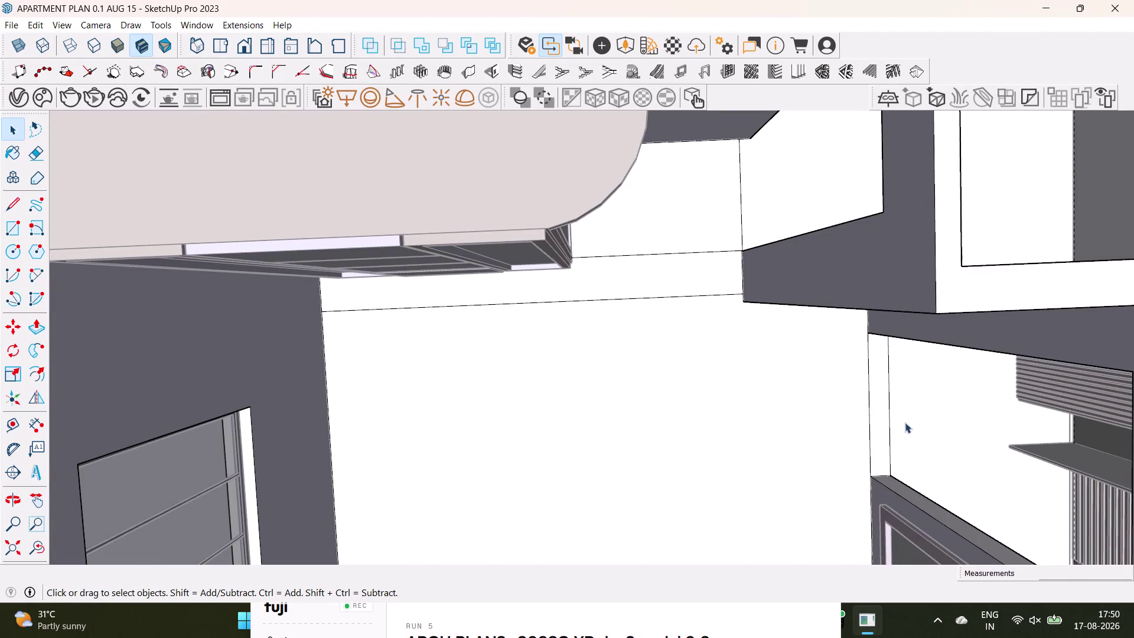
Orbit to the bedroom and select its floor face.
scroll(down, 3)
middle_drag(645, 293, 542, 367)
middle_drag(542, 369, 509, 256)
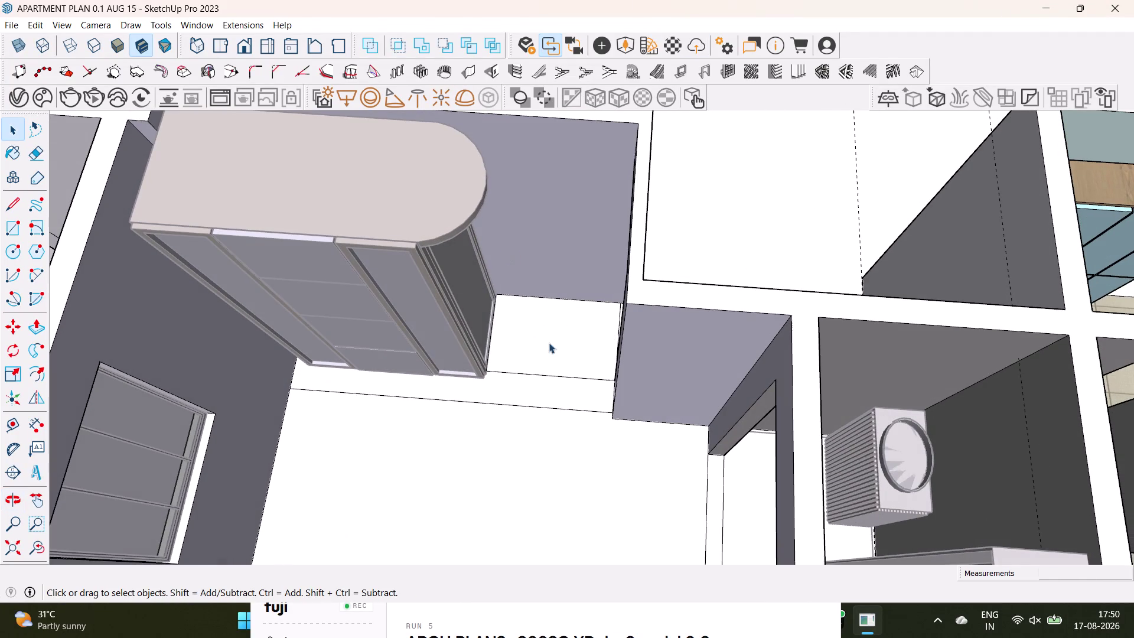
click(549, 342)
click(550, 385)
click(563, 434)
Look down on the whole bedroom floor and bring up the Paint Bucket tile materials.
middle_drag(551, 440, 555, 411)
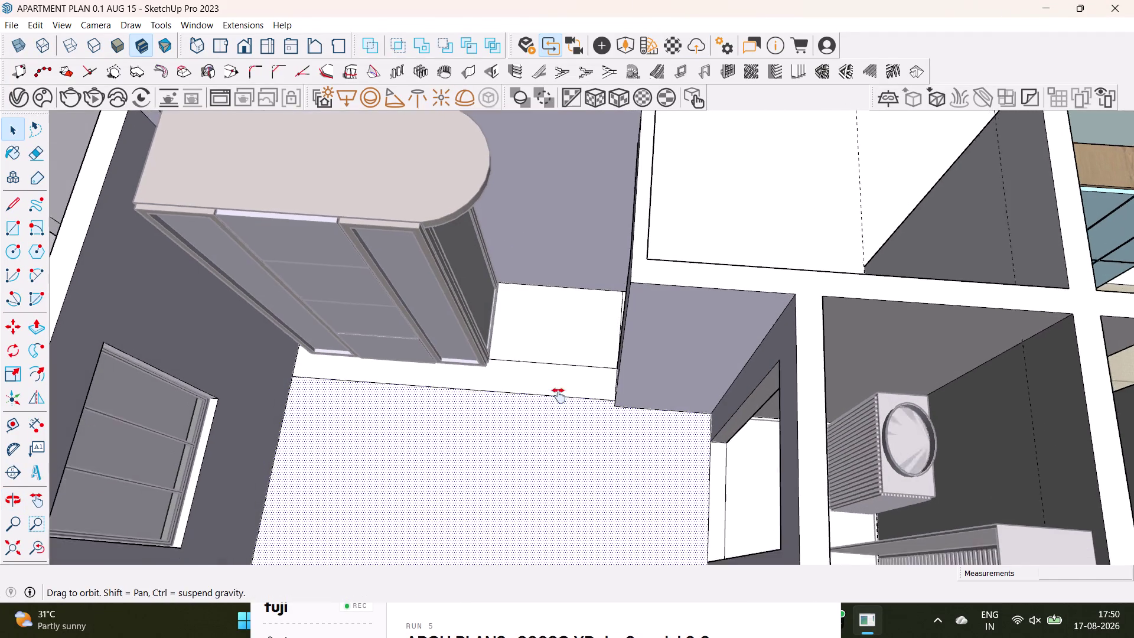
middle_drag(556, 411, 570, 306)
middle_drag(616, 343, 619, 388)
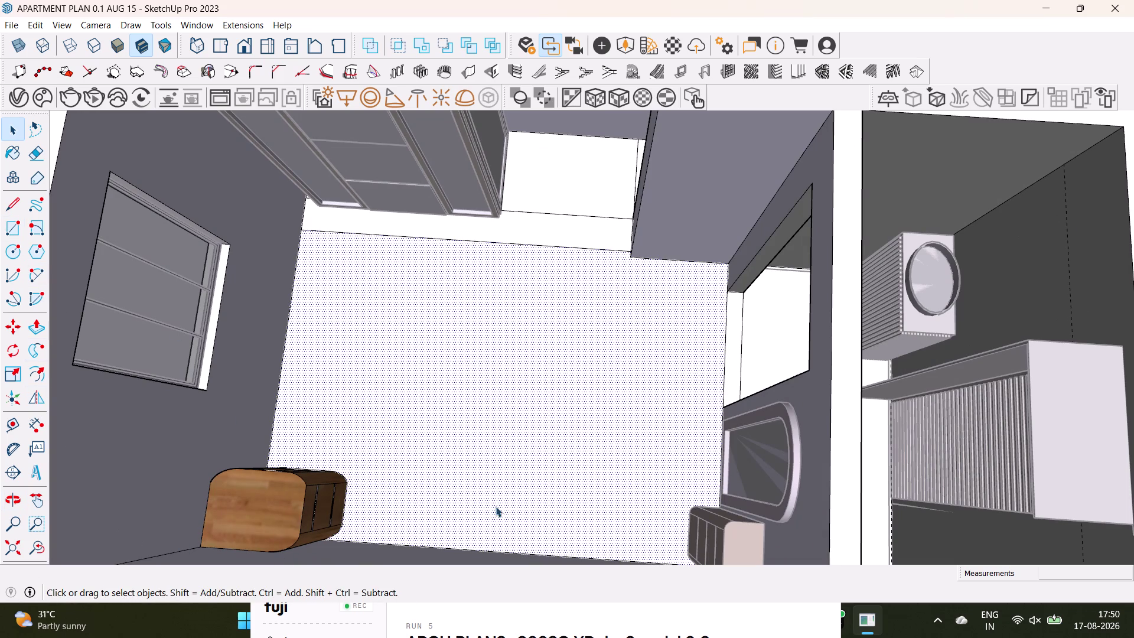
click(9, 145)
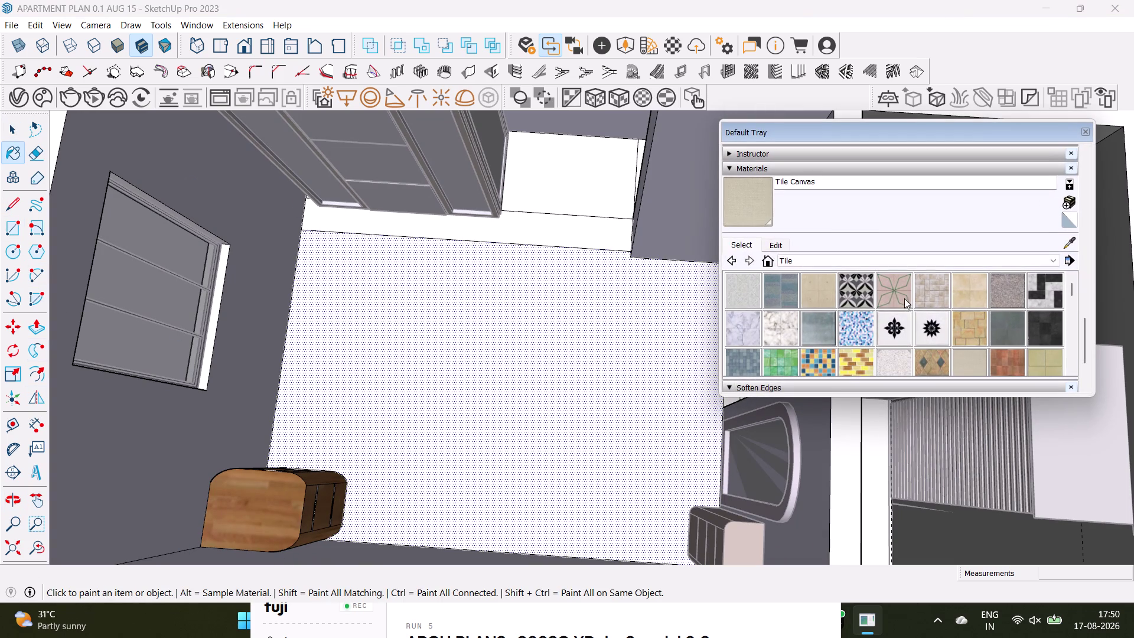
Try the Tile Canvas material on the bedroom floor.
click(747, 197)
click(665, 298)
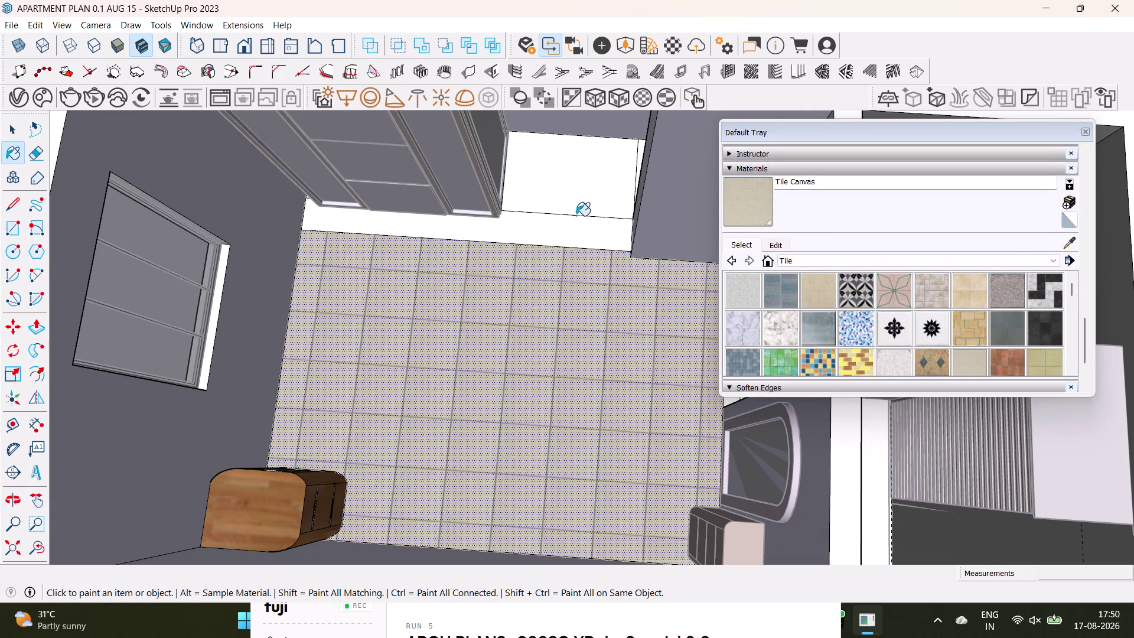
middle_drag(584, 249, 333, 236)
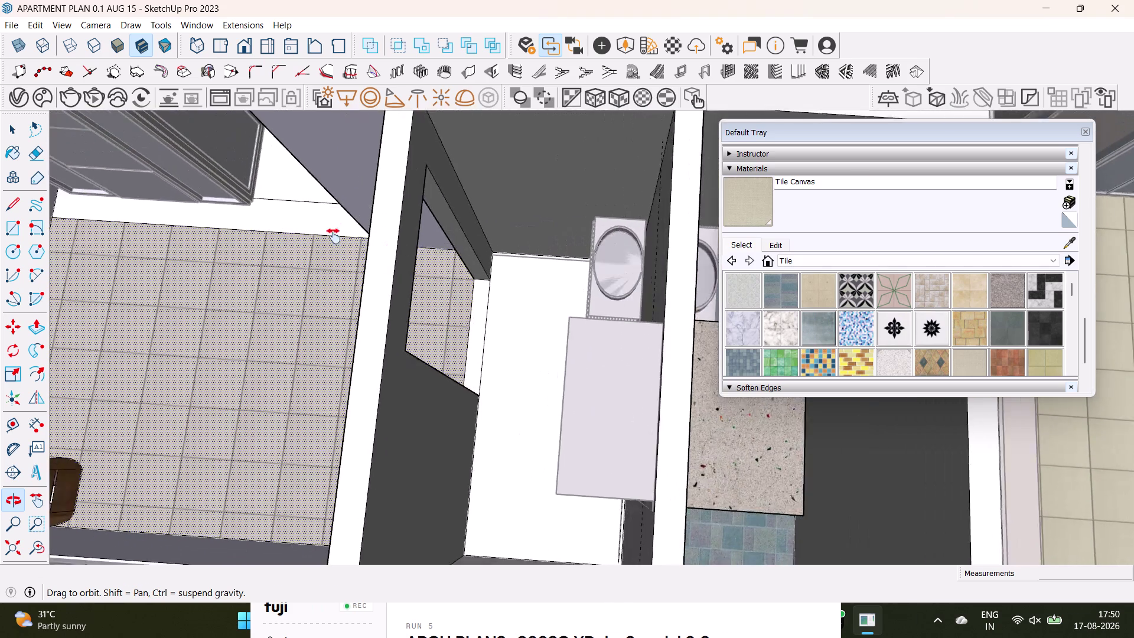
middle_drag(334, 236, 394, 306)
click(379, 293)
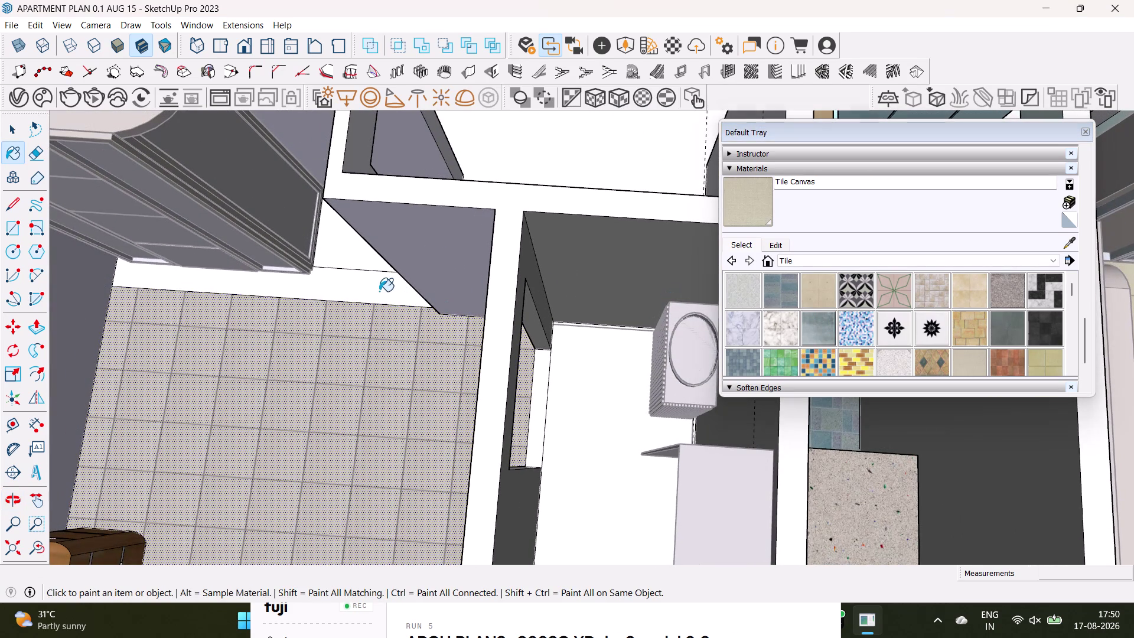
click(336, 249)
scroll(down, 3)
scroll(down, 3)
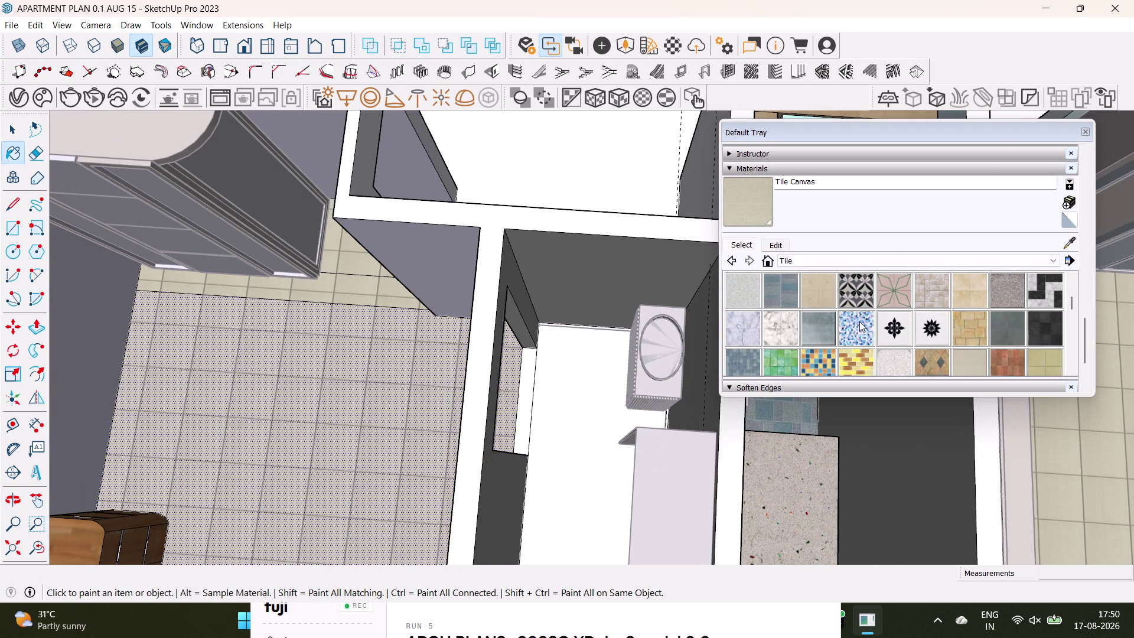
Try Marble Carrara Gold Floor Tile, then Concrete Tile, on the bedroom floor.
click(780, 325)
click(435, 365)
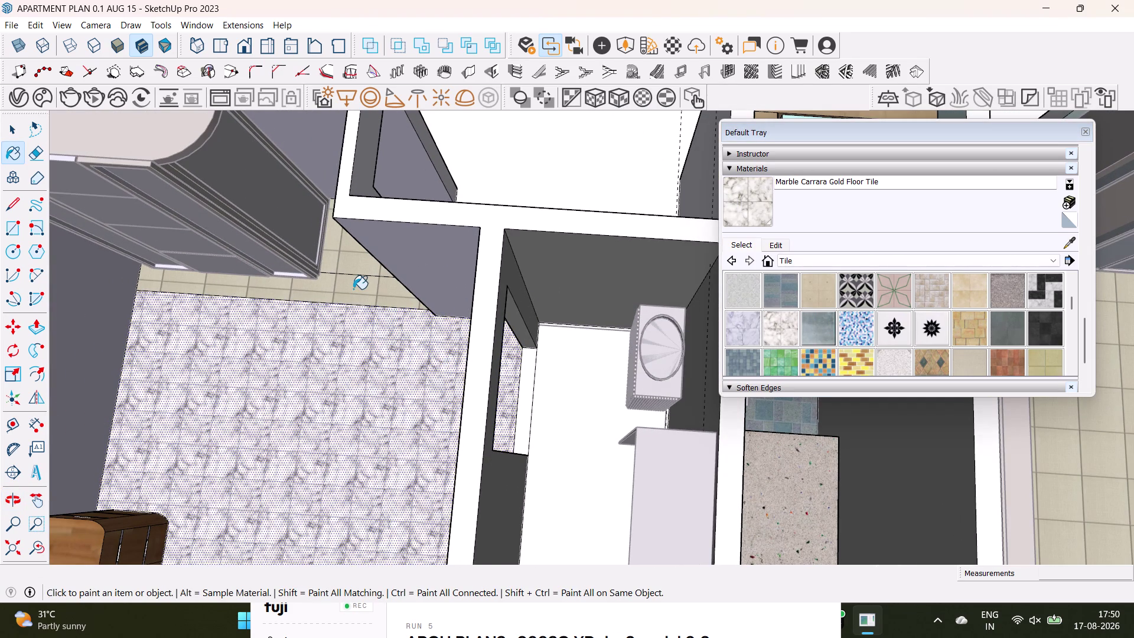
click(809, 291)
click(360, 359)
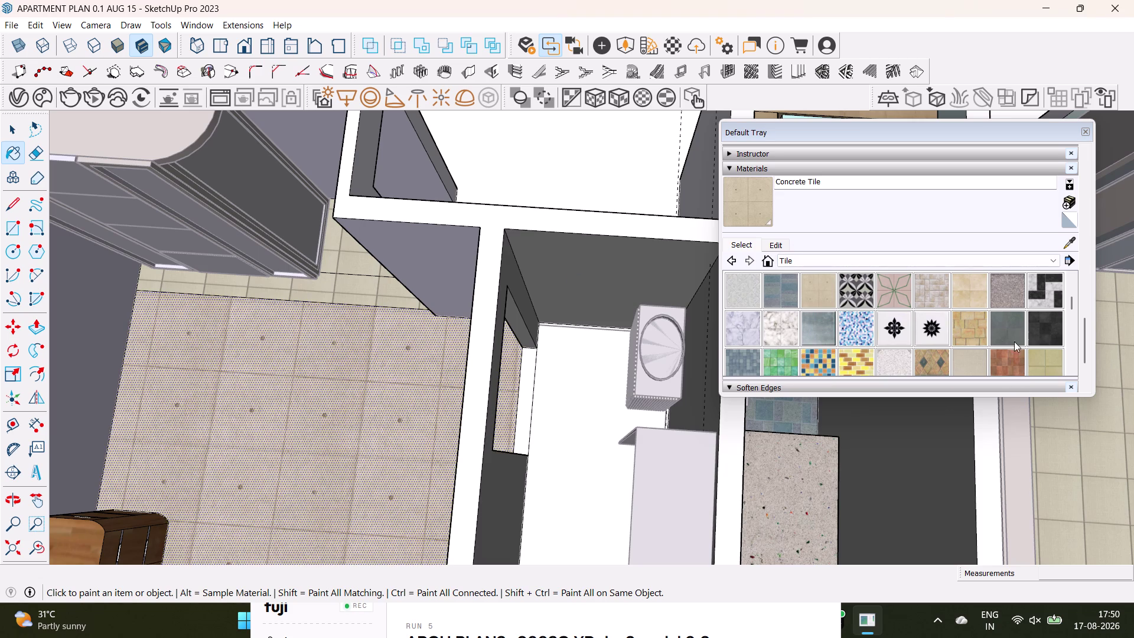
Apply Tile Ceramic Natural to the bedroom floor and the strip beside the wardrobe.
click(1030, 361)
click(416, 390)
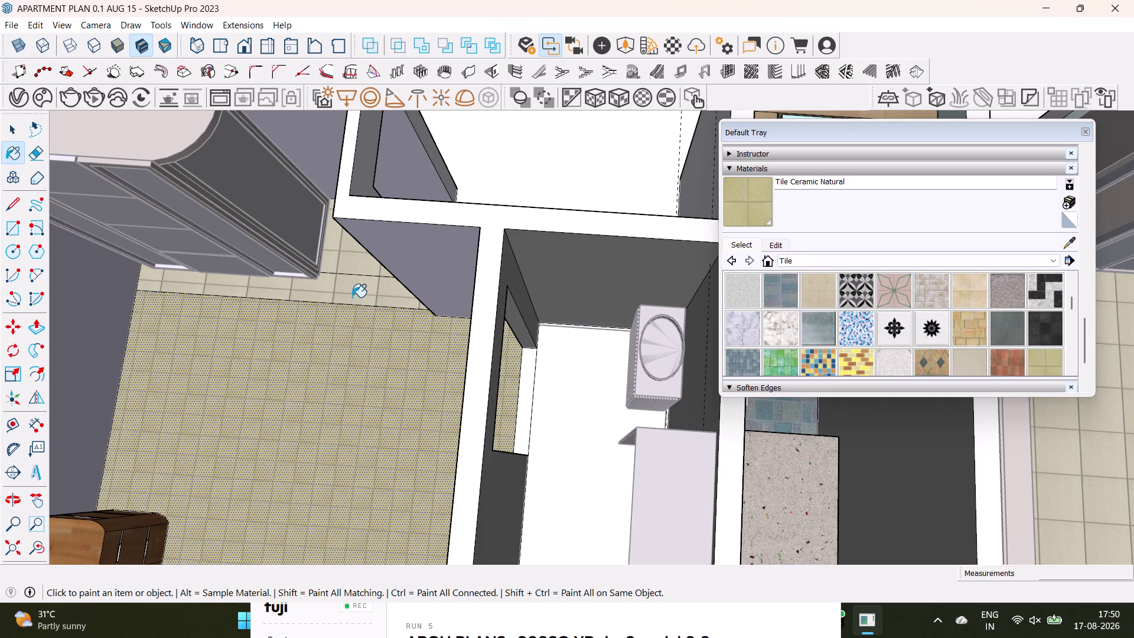
click(352, 291)
click(353, 267)
middle_drag(333, 334, 532, 244)
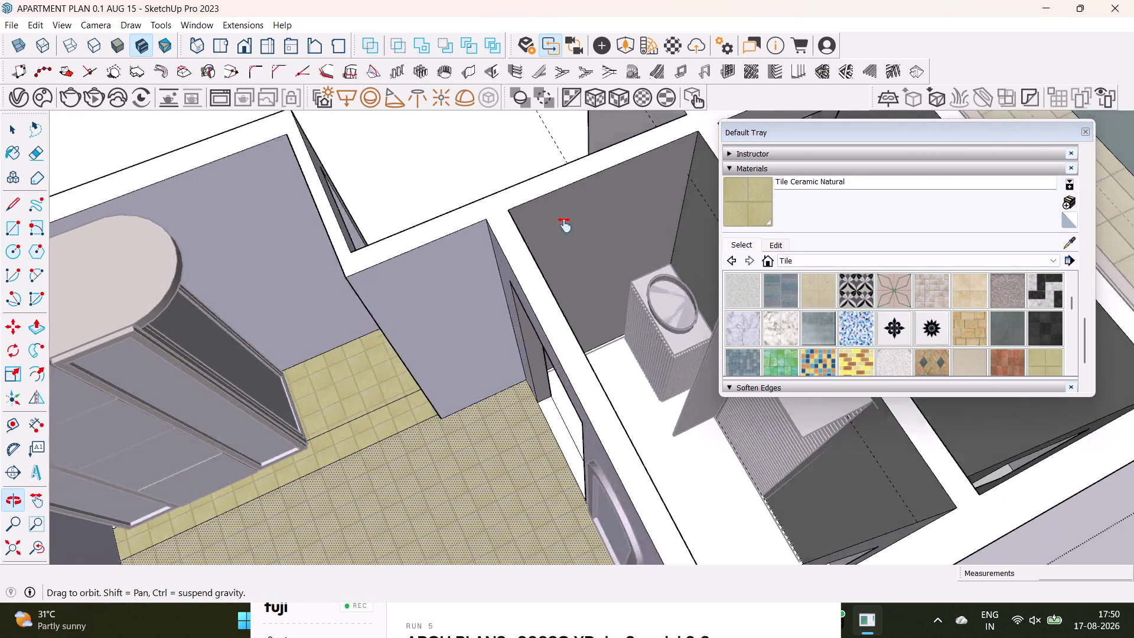
middle_drag(532, 244, 656, 177)
middle_drag(431, 356, 367, 381)
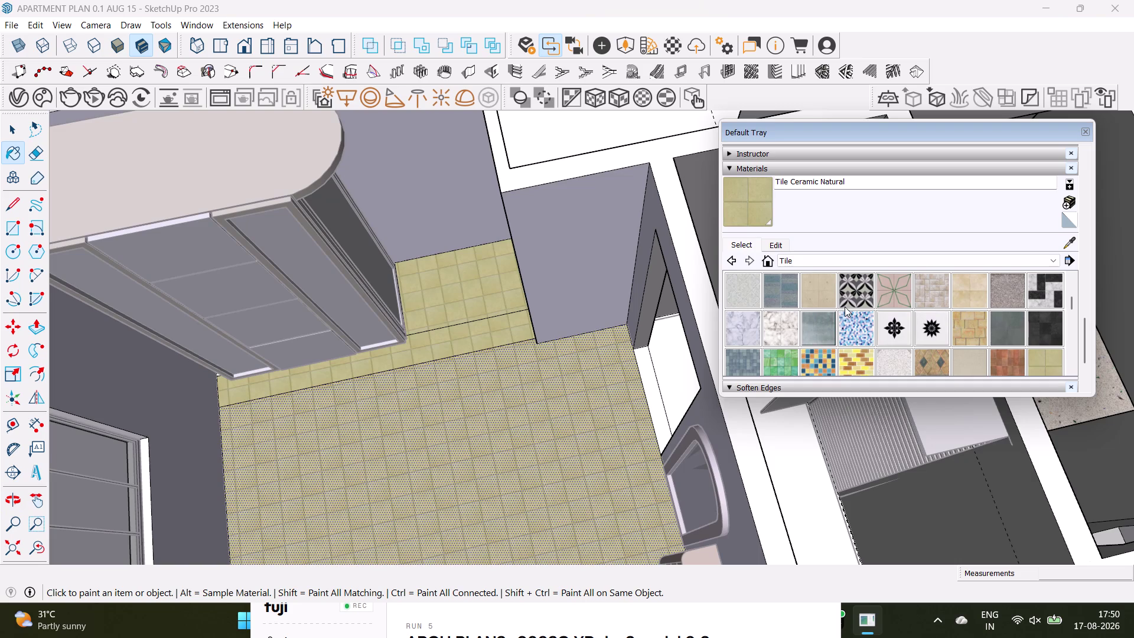
scroll(up, 3)
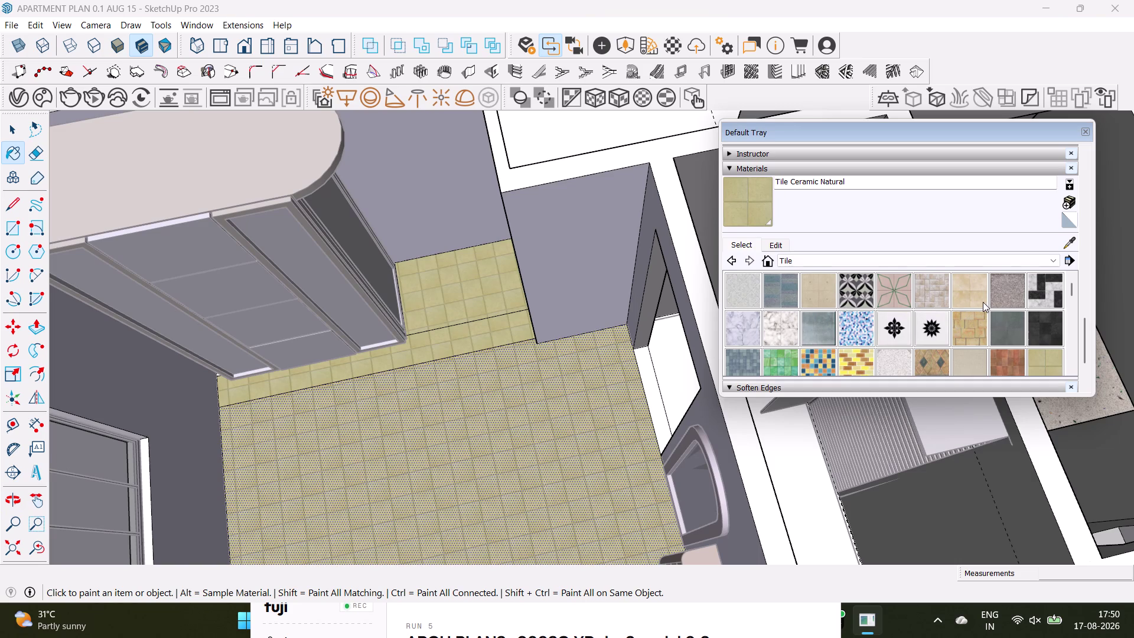
Try Field Square Tile on the bedroom floor.
click(982, 302)
click(563, 431)
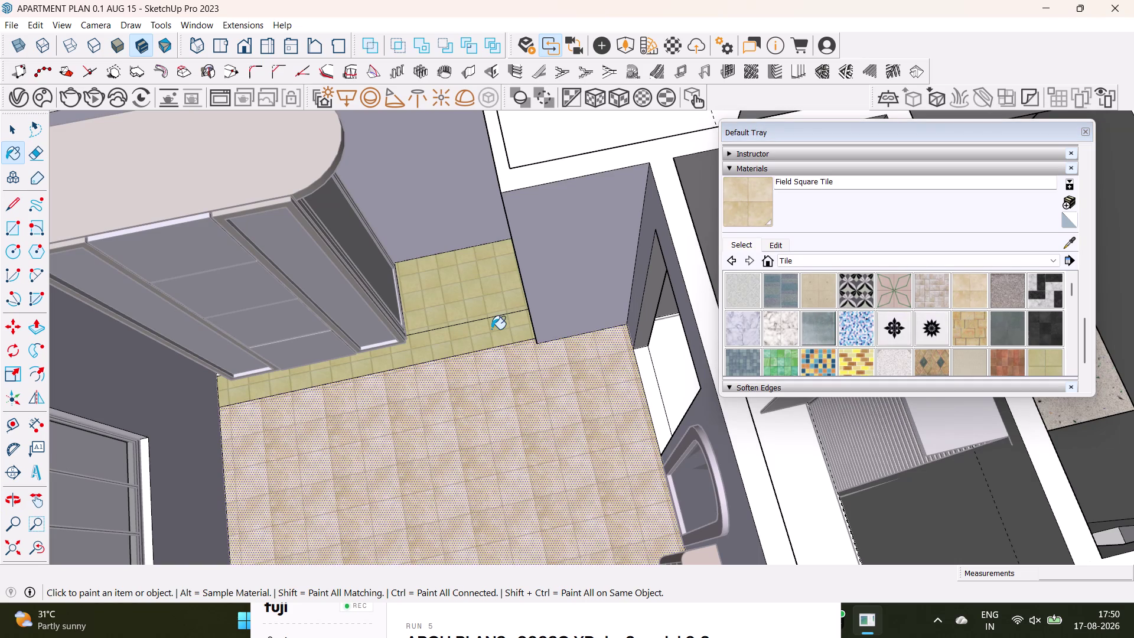
click(492, 329)
click(484, 295)
middle_drag(541, 316, 165, 348)
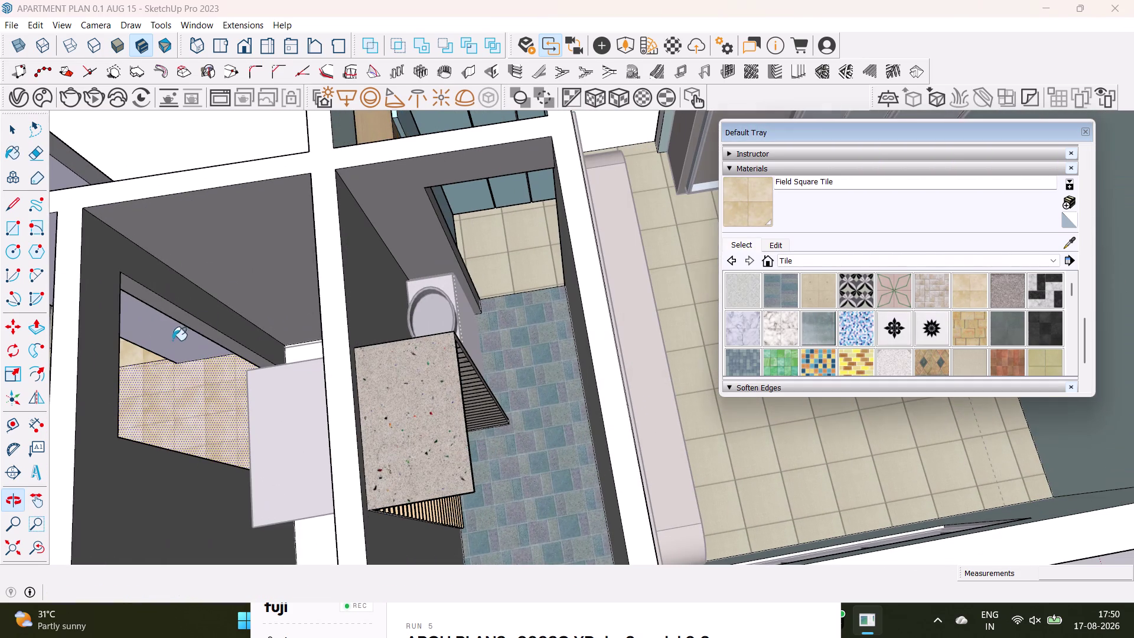
scroll(down, 3)
scroll(down, 3)
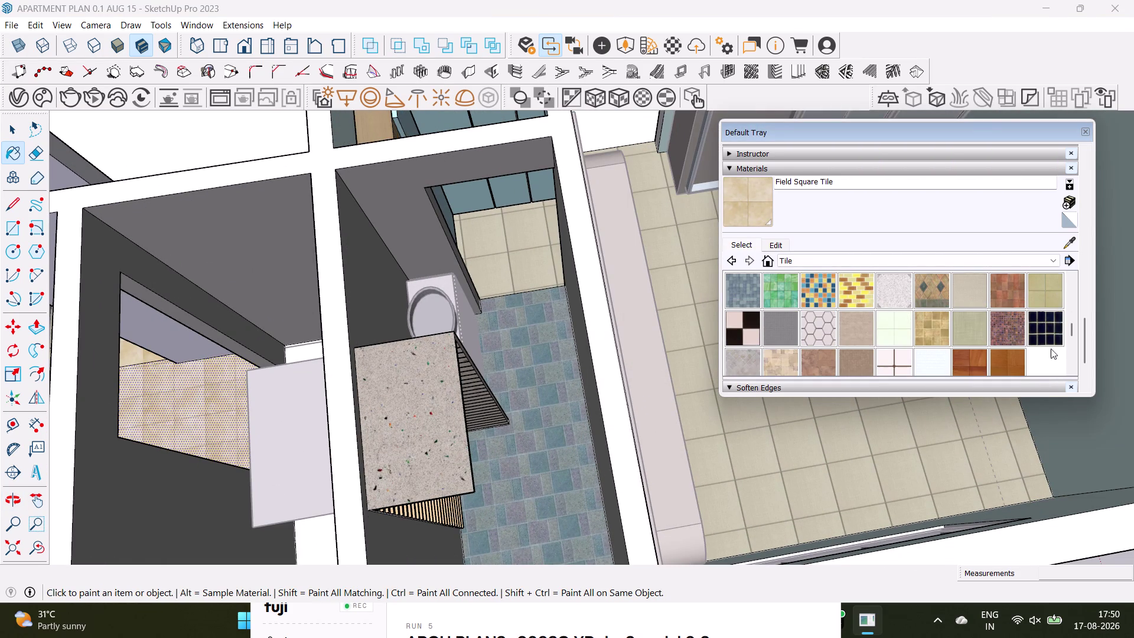
Reapply Tile Ceramic Natural to the bedroom floor and move the materials panel aside.
click(1048, 292)
middle_drag(418, 359, 891, 302)
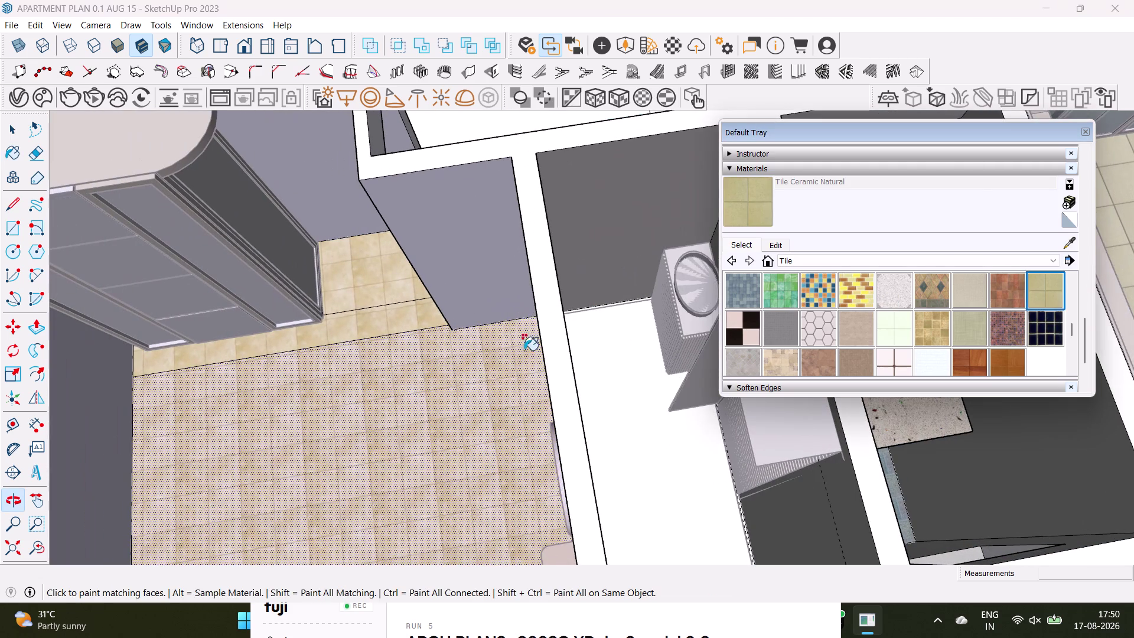
click(519, 378)
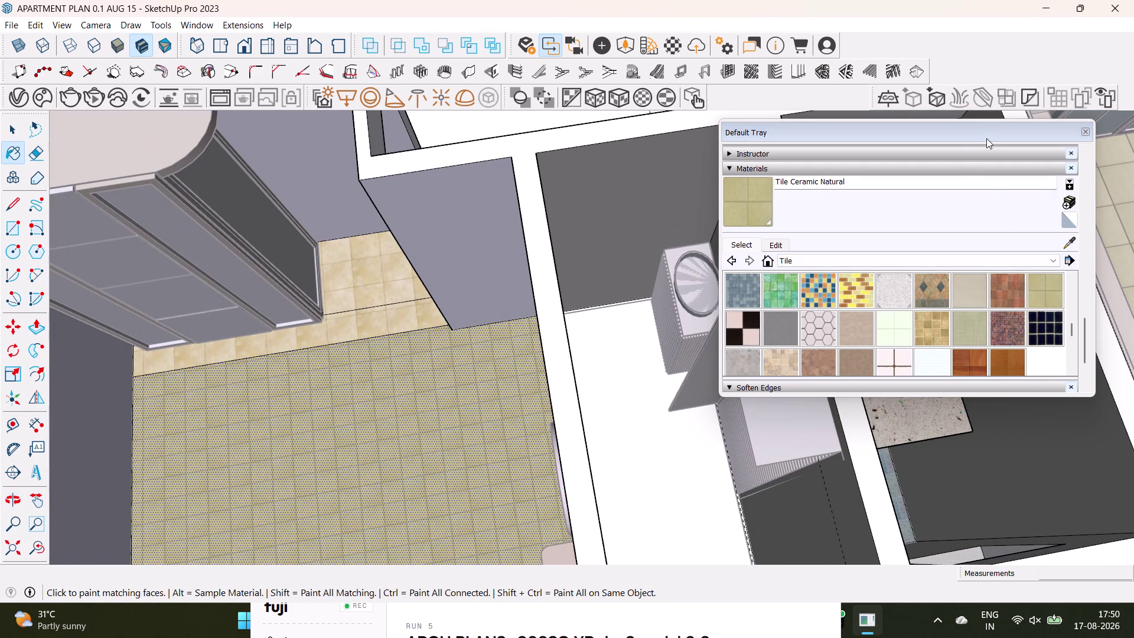
drag(986, 138, 818, 163)
click(896, 272)
Paint all bedroom floor faces, including the wardrobe strip, with Tile Canvas.
click(1092, 185)
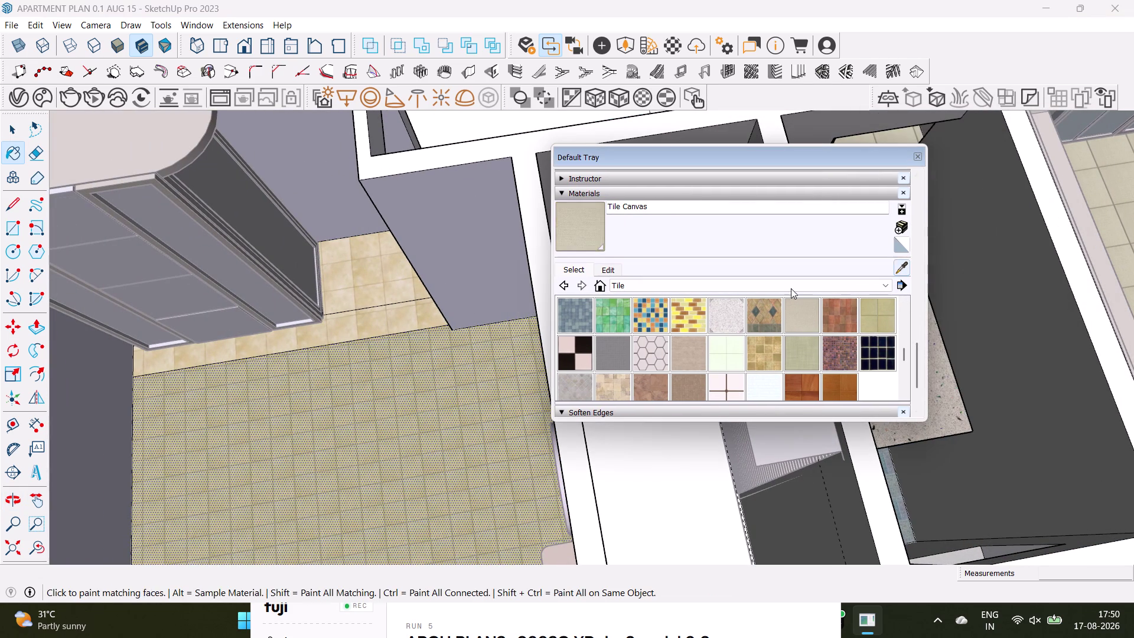
click(576, 227)
click(442, 363)
click(392, 286)
click(382, 321)
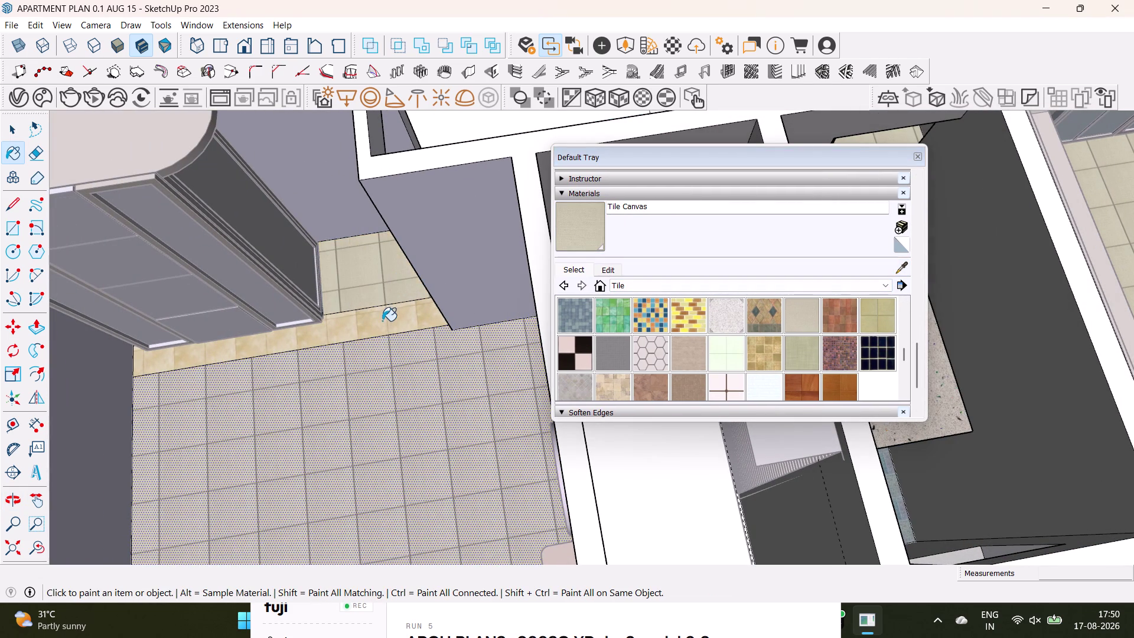
middle_drag(282, 347, 638, 277)
scroll(up, 3)
click(476, 252)
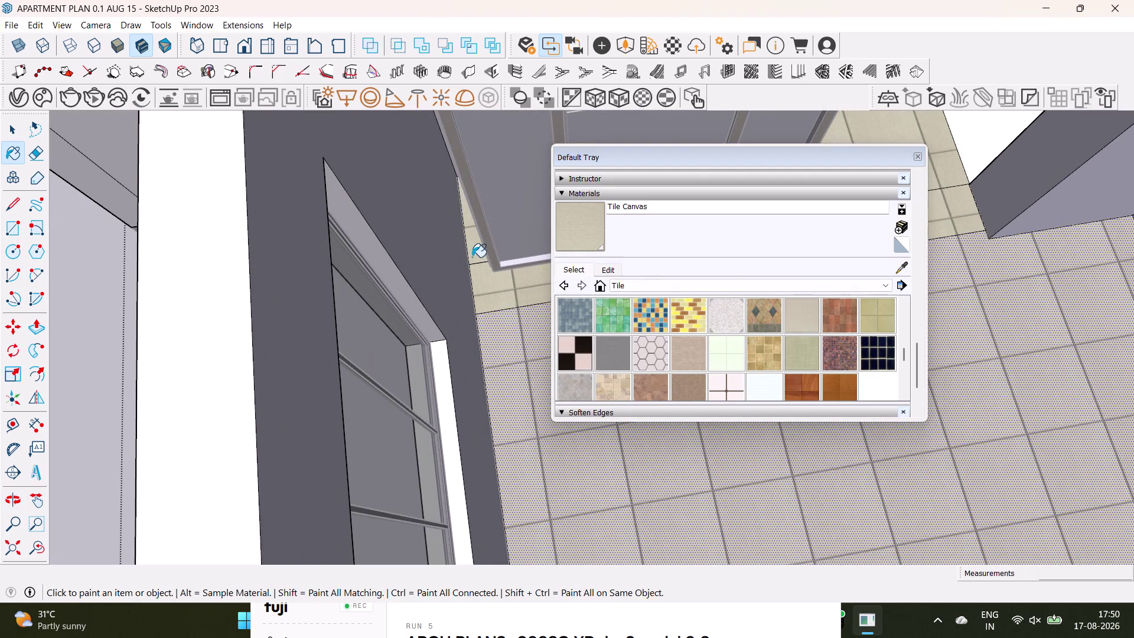
scroll(down, 3)
middle_drag(513, 308, 253, 328)
Return to the Select tool, close the materials panel and view the apartment plan.
key(space)
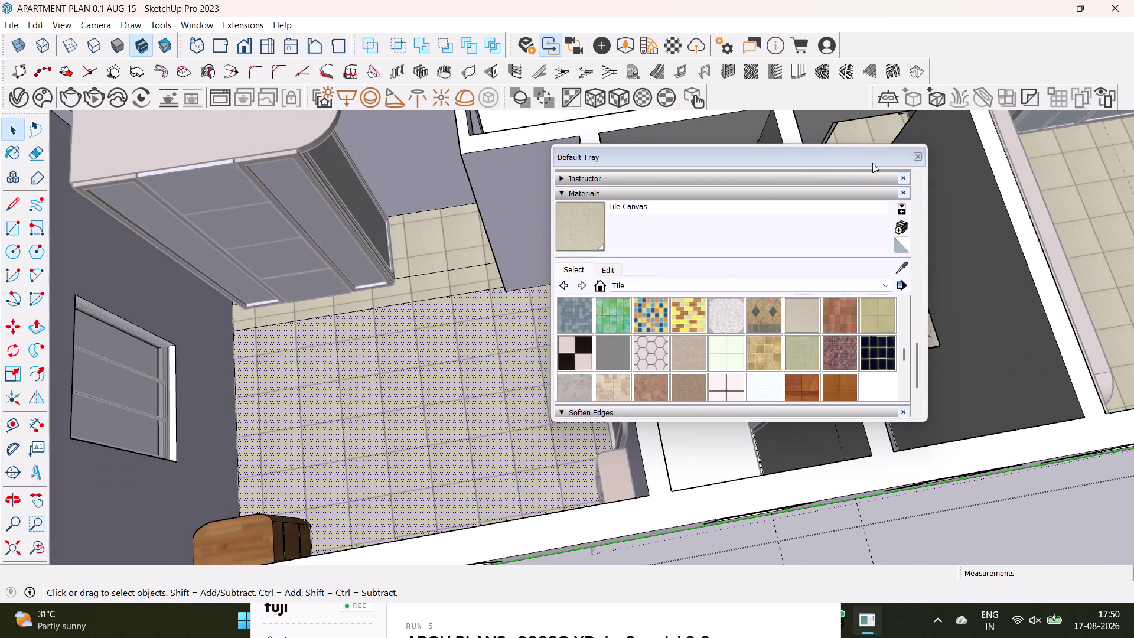
click(924, 156)
click(911, 160)
key(space)
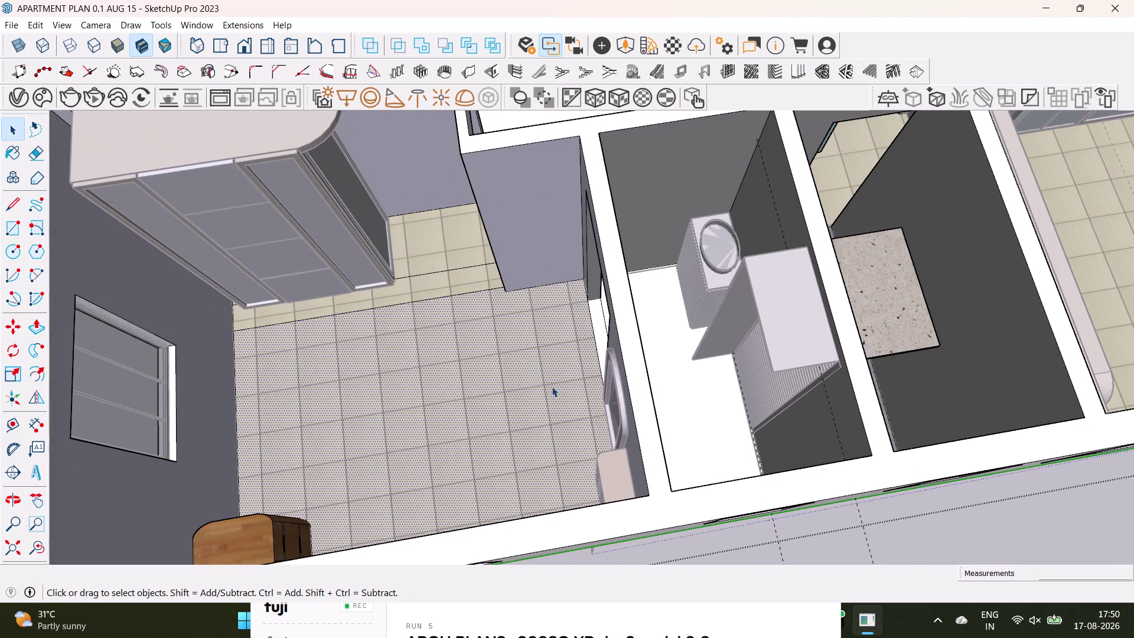
scroll(down, 3)
middle_drag(554, 388, 781, 309)
key(space)
click(430, 331)
double_click(447, 303)
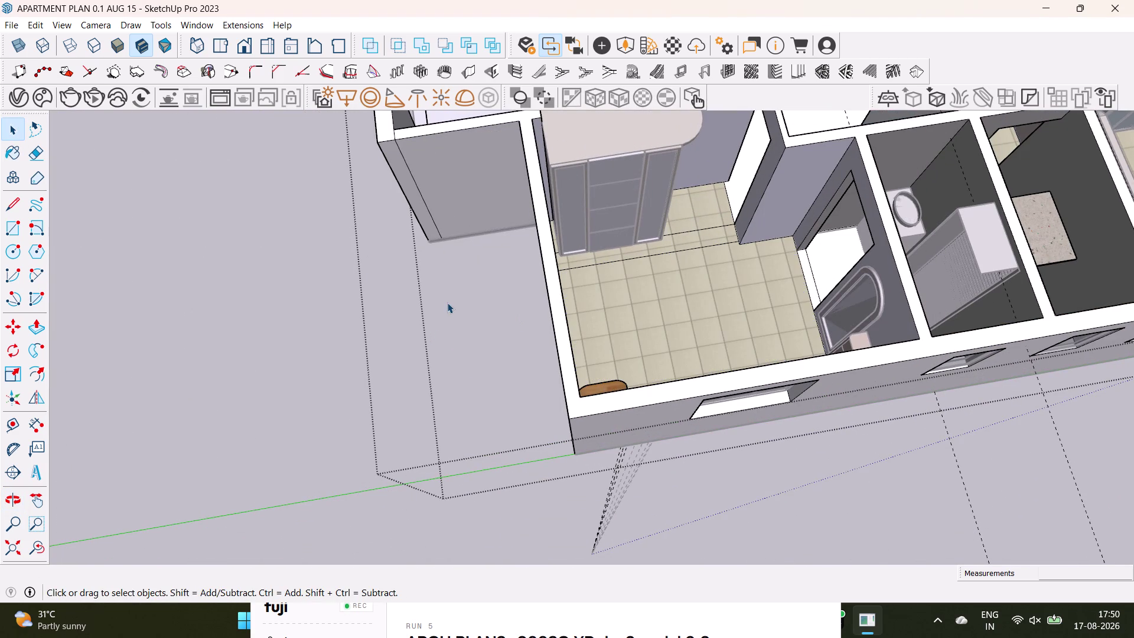
scroll(up, 3)
middle_drag(786, 271, 654, 356)
scroll(up, 3)
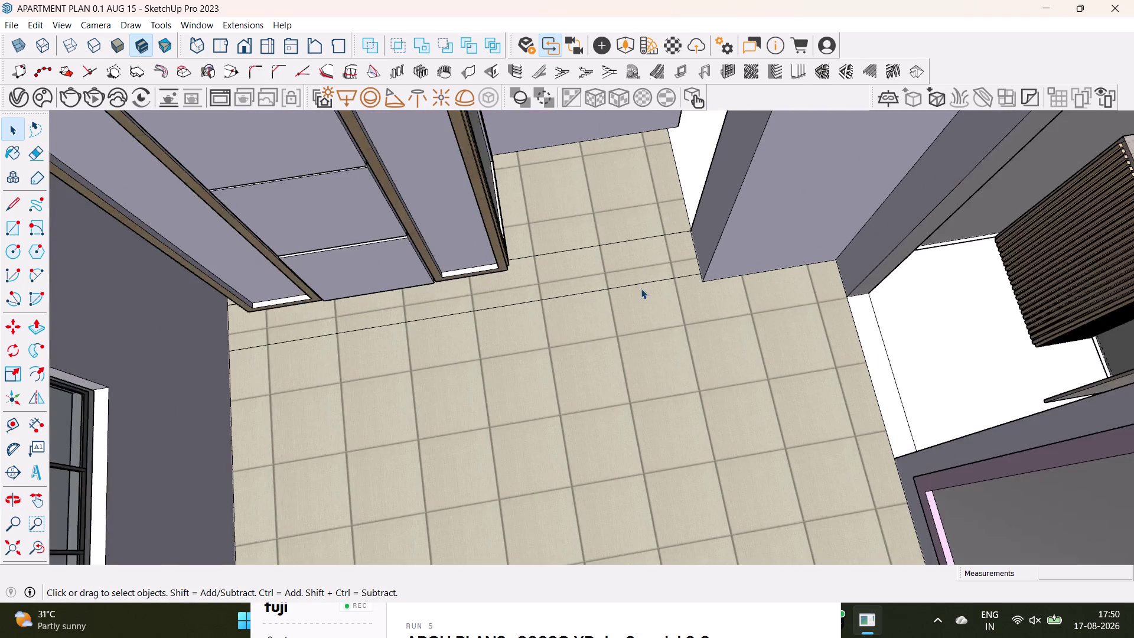
scroll(up, 3)
click(654, 213)
click(655, 222)
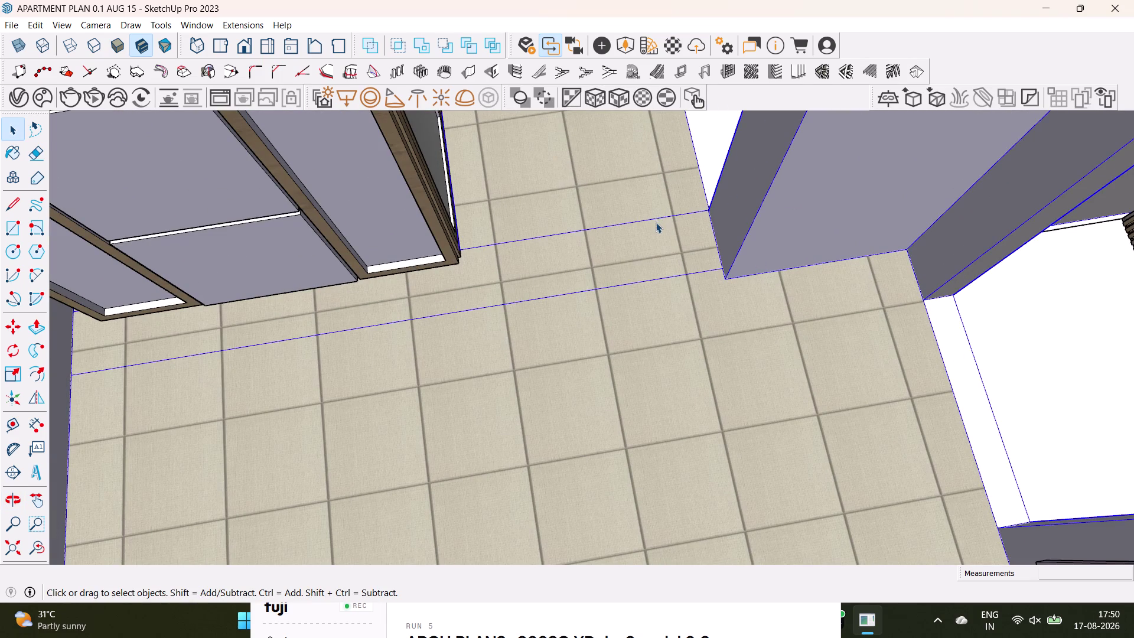
click(660, 224)
click(662, 221)
click(665, 222)
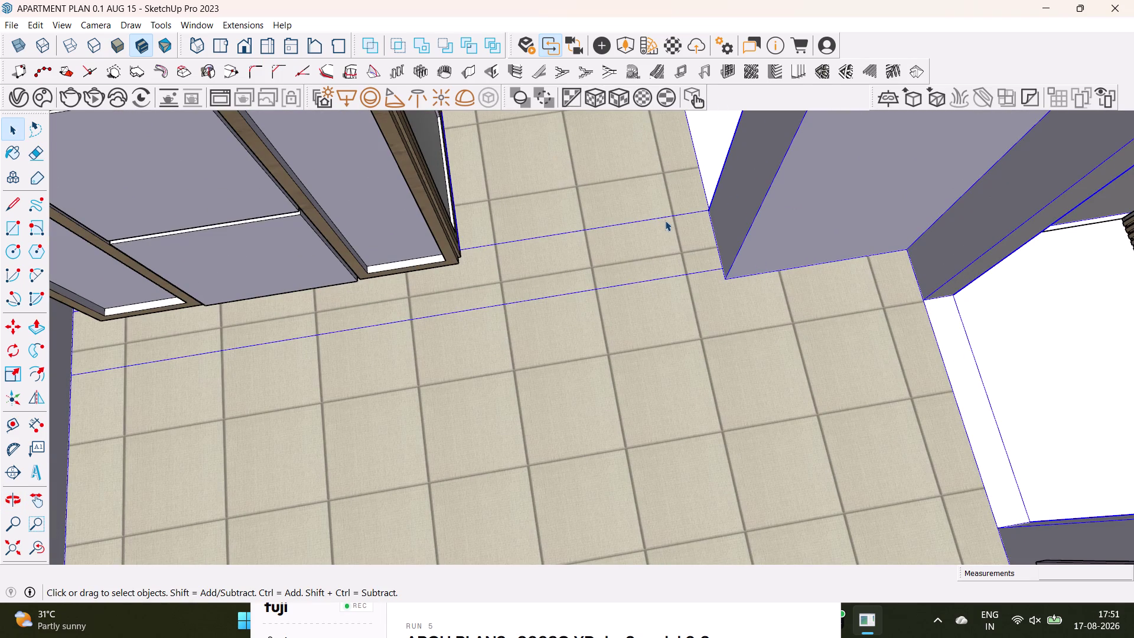
triple_click(665, 218)
triple_click(666, 215)
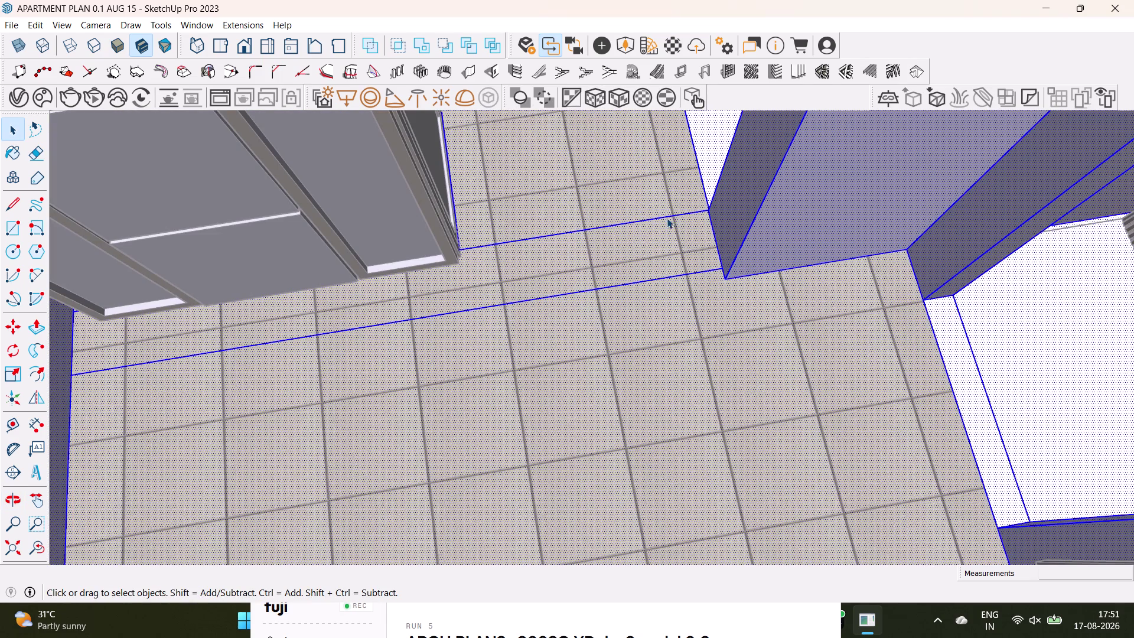
double_click(666, 218)
click(670, 217)
click(670, 210)
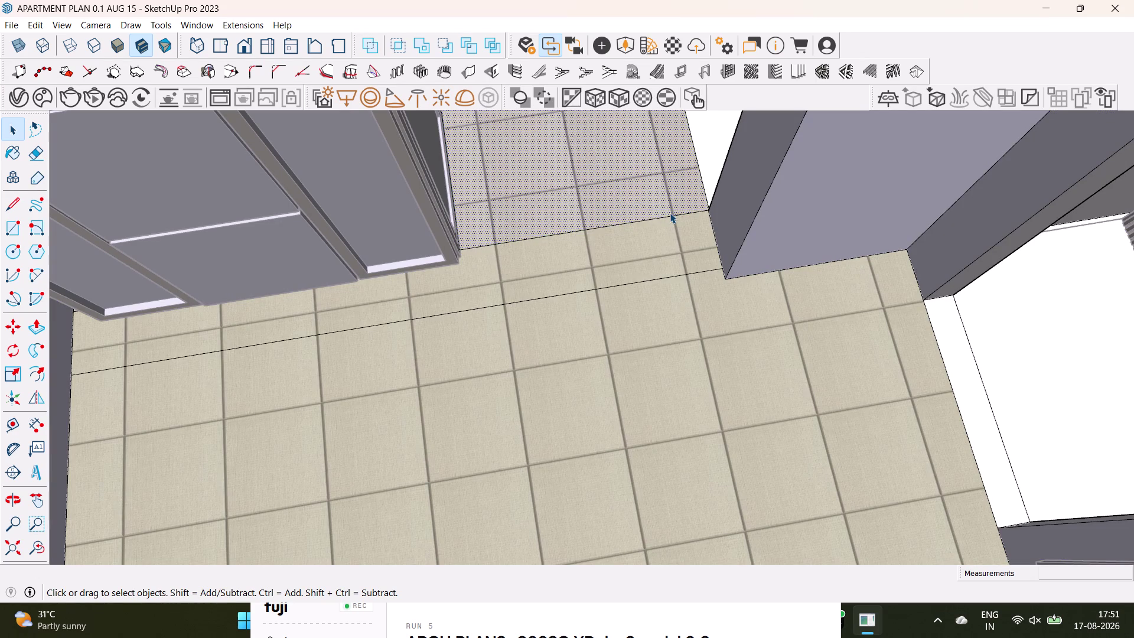
click(636, 221)
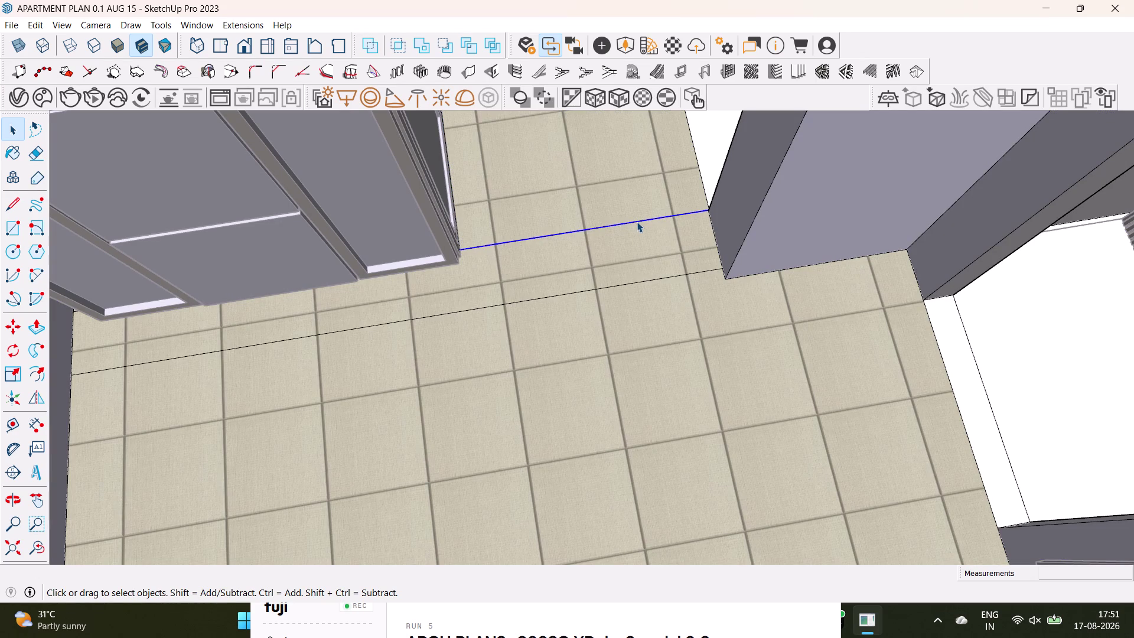
key(Delete)
click(633, 283)
key(Delete)
scroll(down, 3)
middle_drag(297, 319, 466, 302)
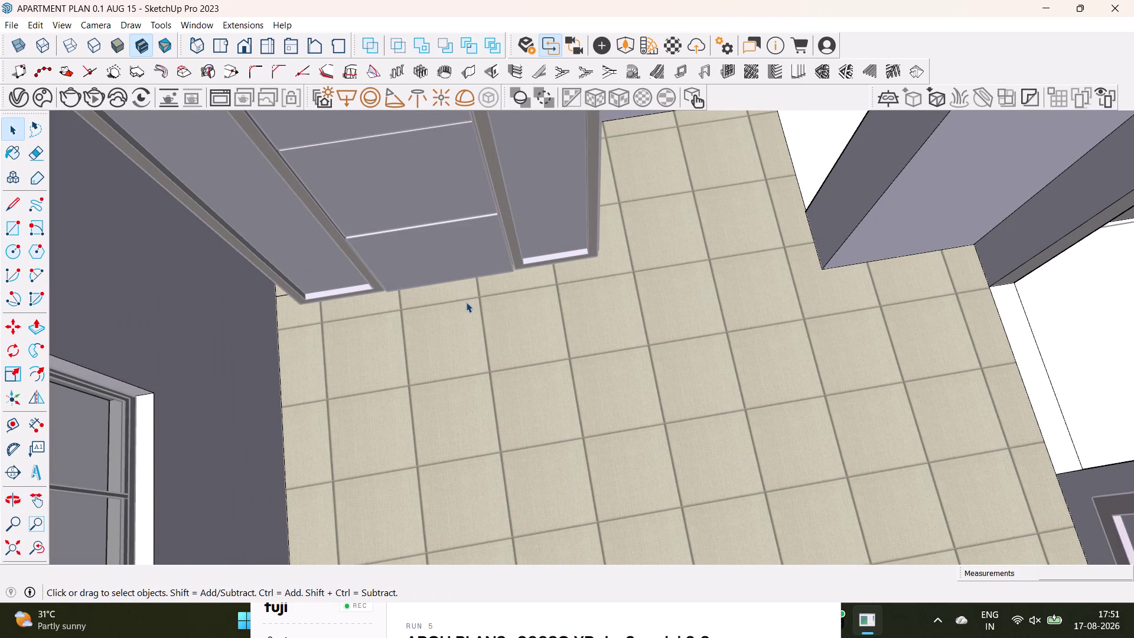
Delete an element at the floor edge beside the wardrobe.
middle_drag(324, 312, 428, 269)
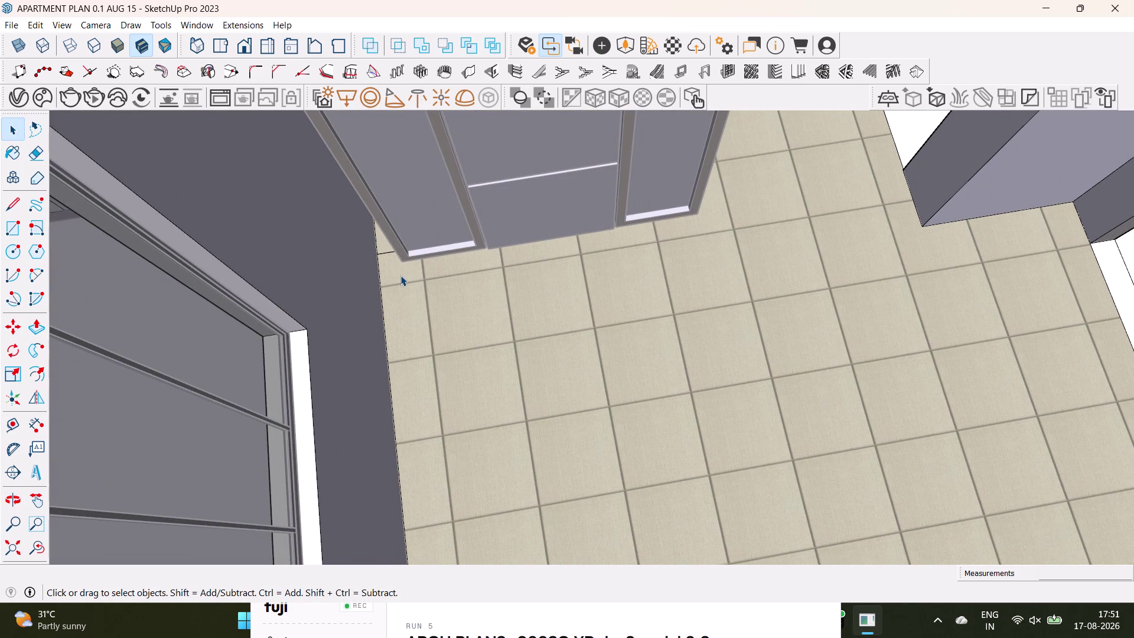
scroll(up, 3)
middle_drag(402, 246, 475, 196)
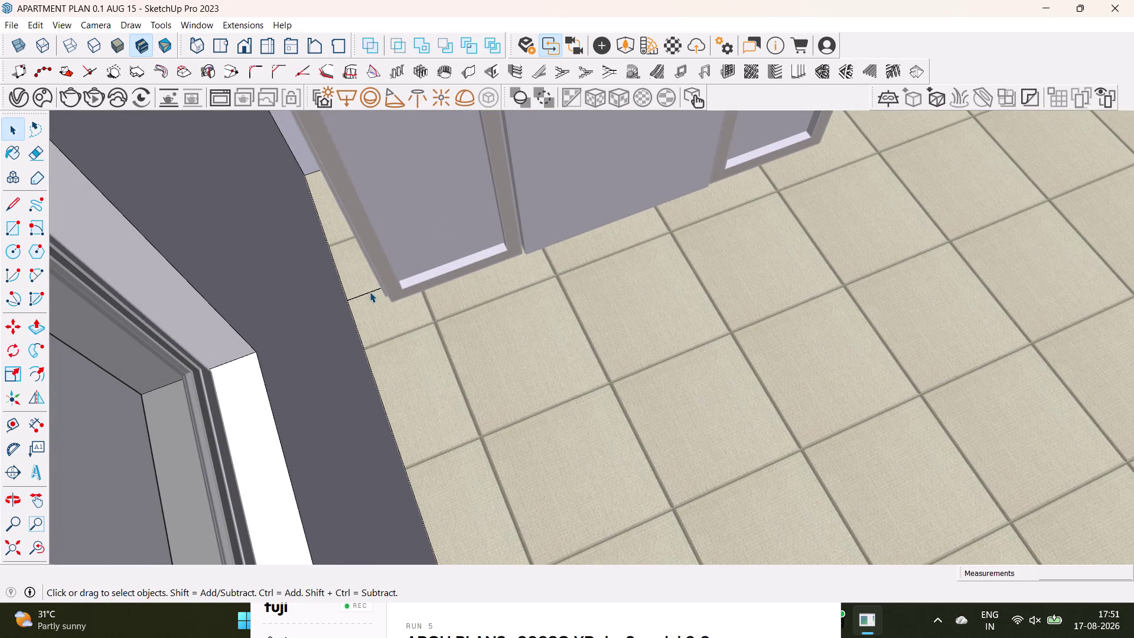
click(370, 291)
key(Delete)
scroll(down, 3)
Orbit from the whole bedroom floor over to the middle bathroom.
middle_drag(759, 291, 475, 338)
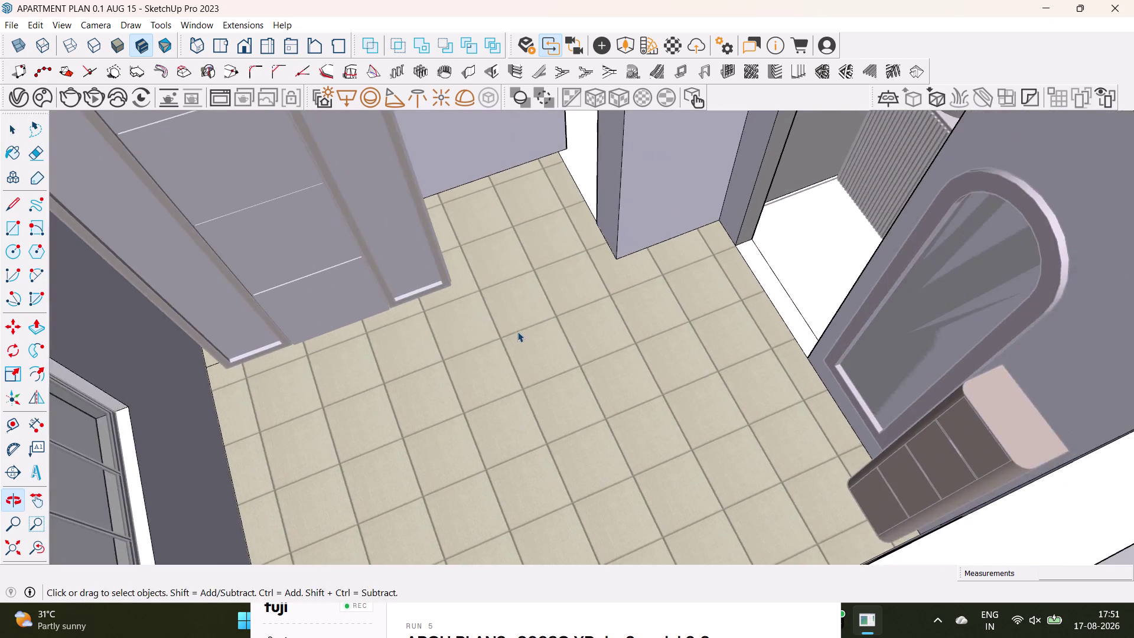
middle_drag(524, 329, 378, 326)
middle_drag(425, 316, 395, 416)
middle_drag(449, 337, 517, 344)
middle_drag(594, 327, 533, 460)
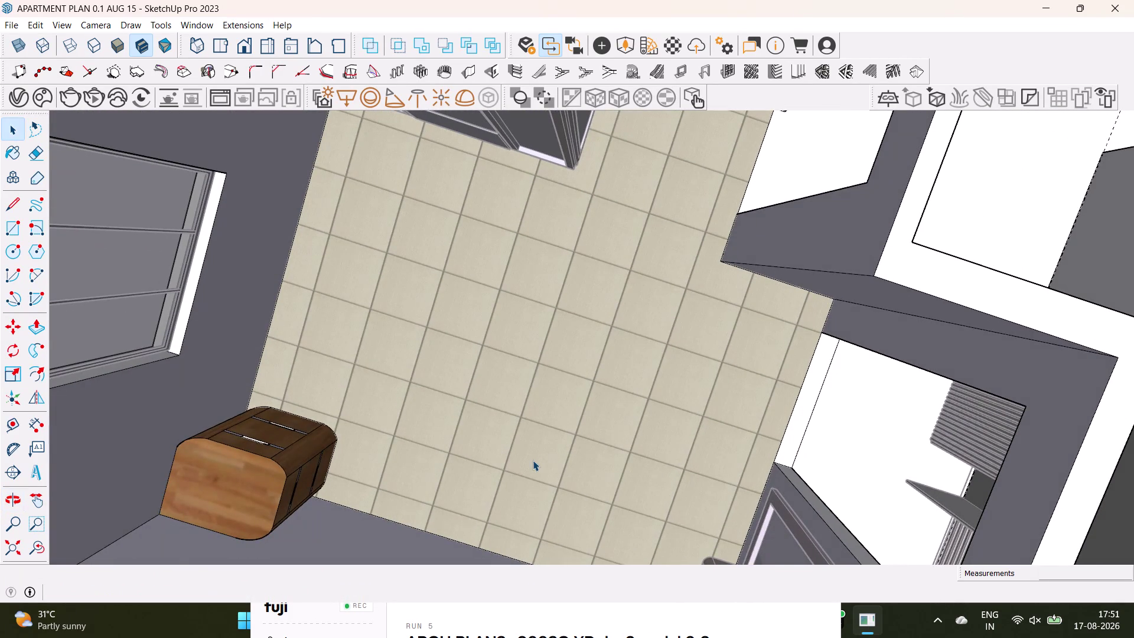
scroll(down, 3)
middle_drag(577, 440, 459, 302)
middle_drag(540, 339, 452, 295)
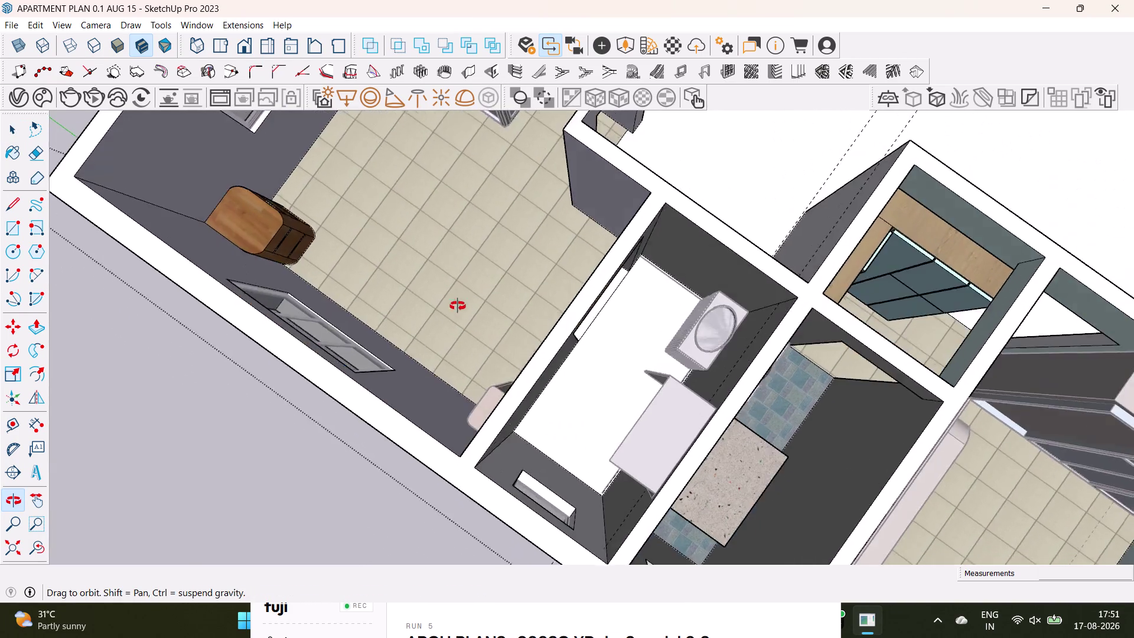
middle_drag(452, 295, 542, 327)
middle_drag(547, 445, 700, 333)
middle_drag(627, 416, 790, 334)
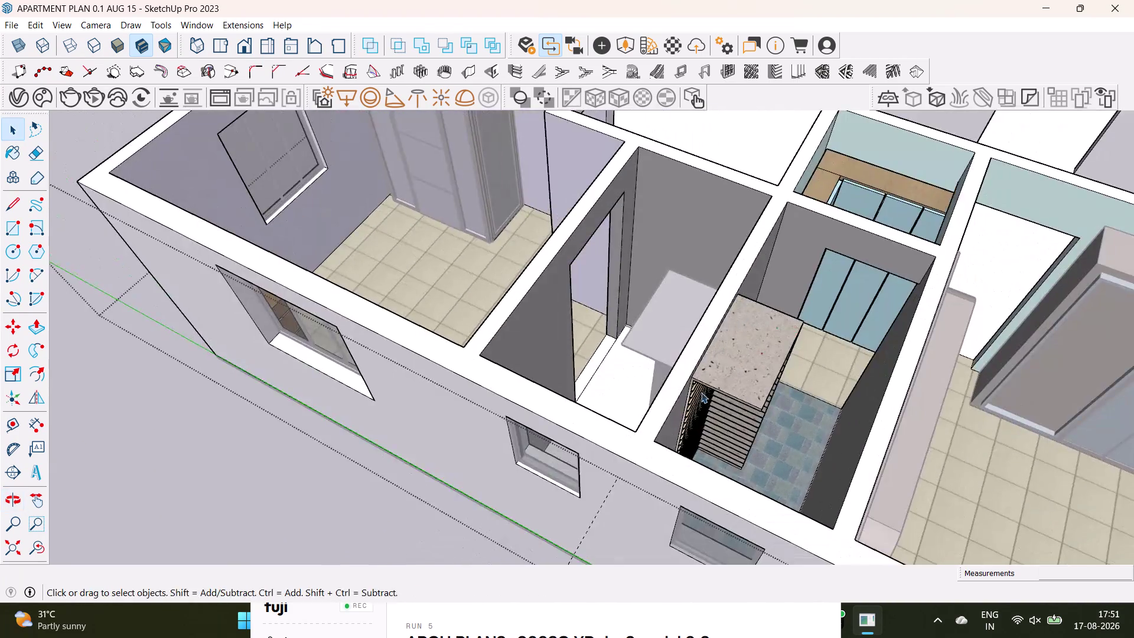
middle_drag(701, 392, 933, 425)
middle_drag(818, 389, 800, 468)
Select the middle bathroom's white floor and view it from above.
key(space)
triple_click(636, 445)
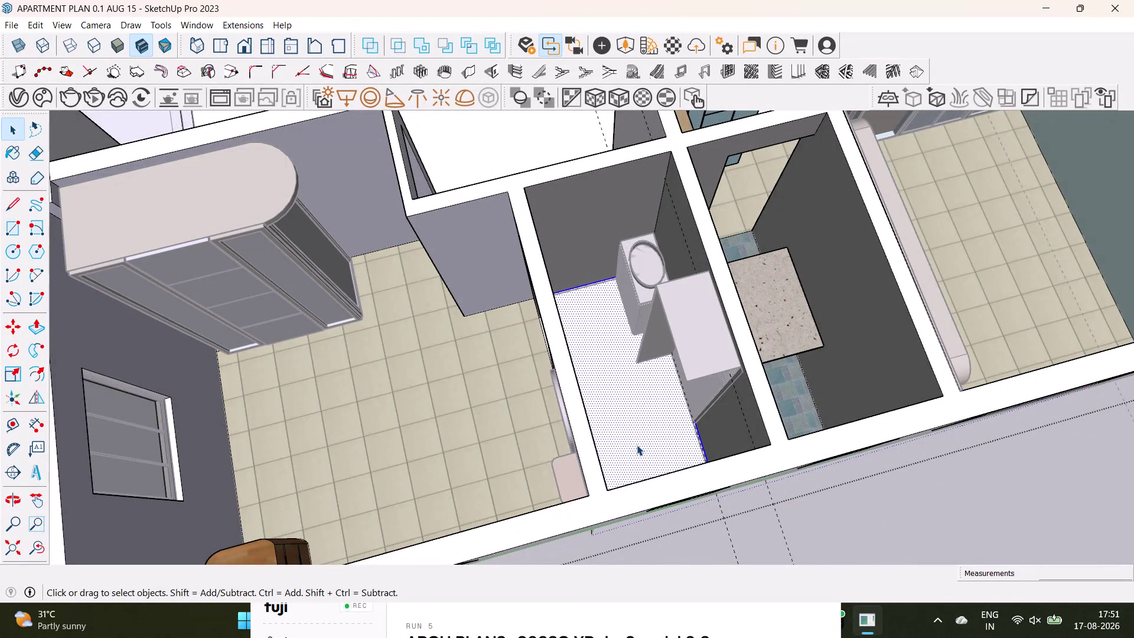
triple_click(637, 445)
click(636, 426)
click(635, 427)
middle_drag(620, 442, 537, 478)
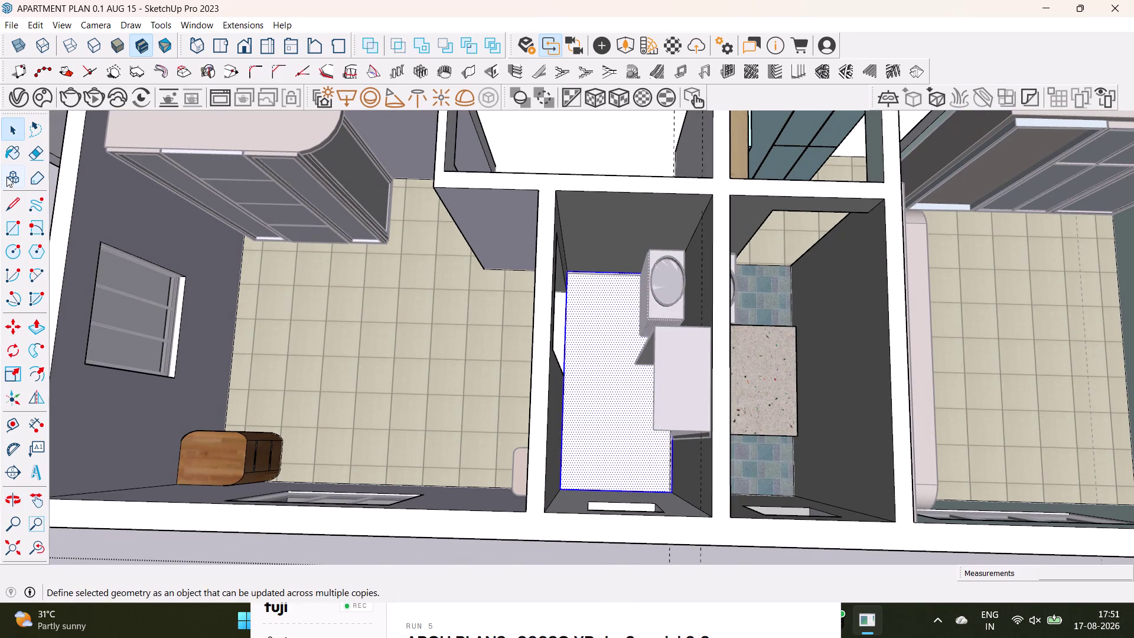
Draw a rectangle from the bathroom floor corner, sized 9'1" by 4'7".
click(13, 232)
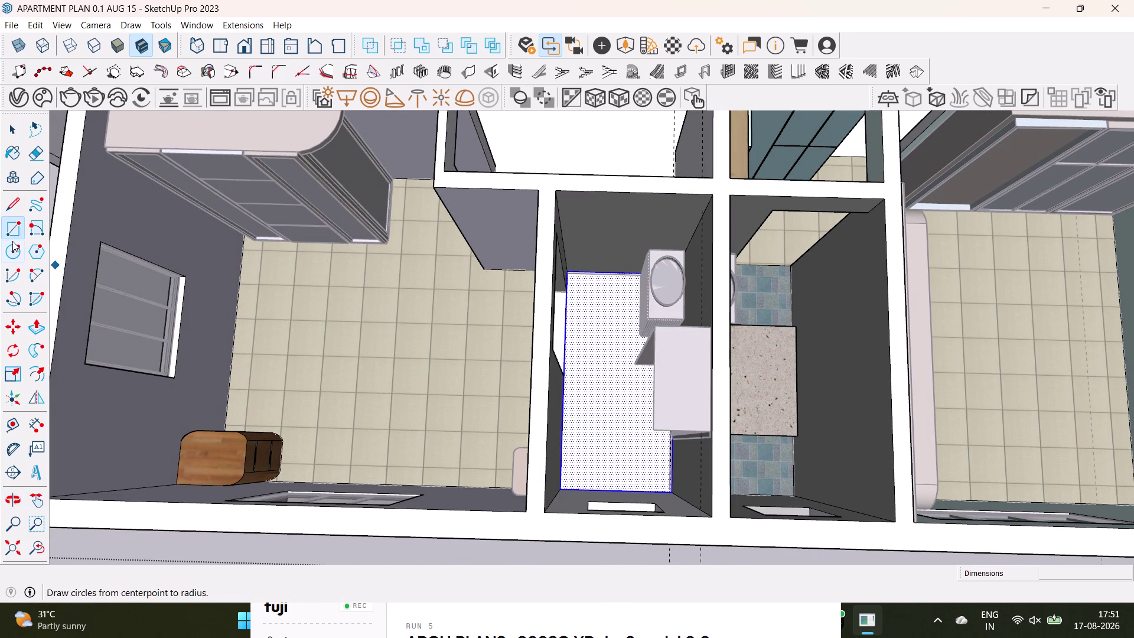
click(16, 231)
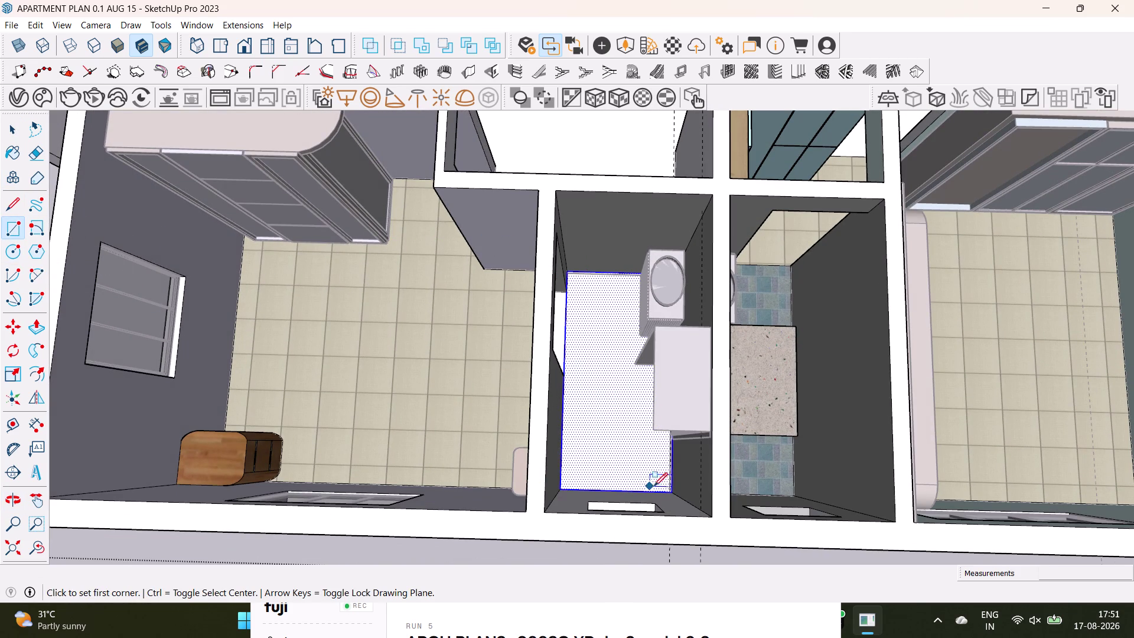
click(570, 274)
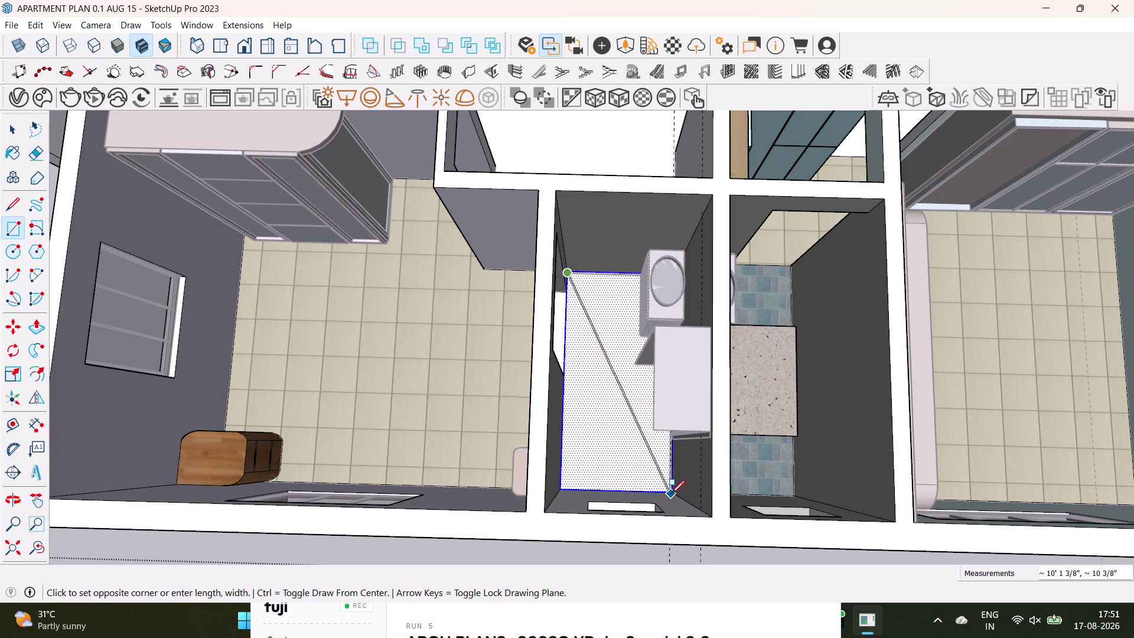
key(Up)
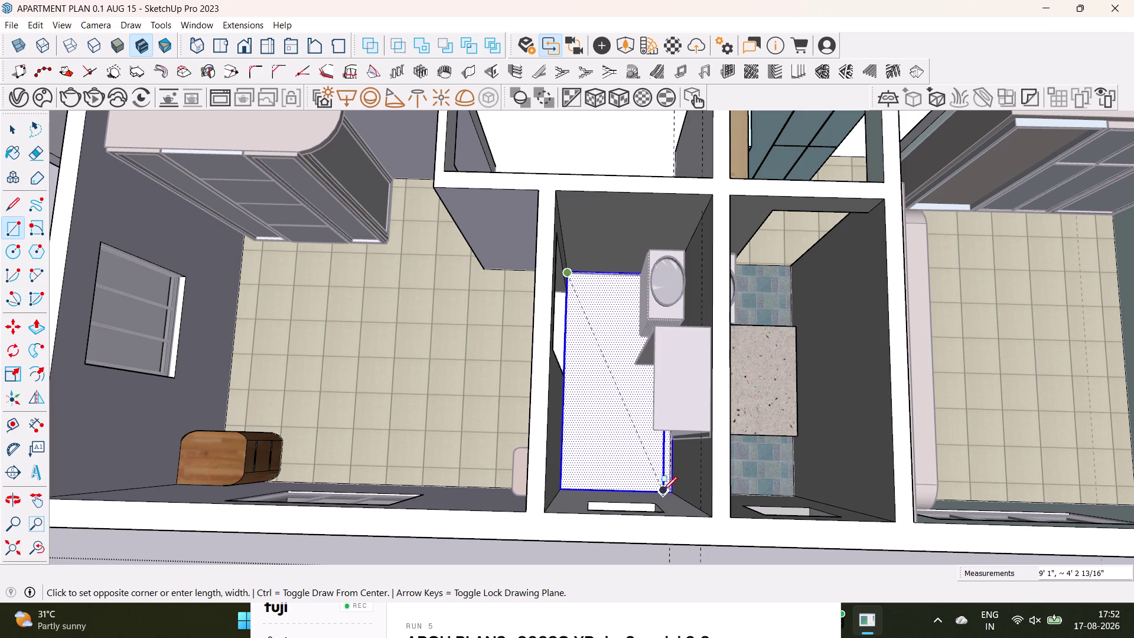
scroll(up, 3)
click(680, 492)
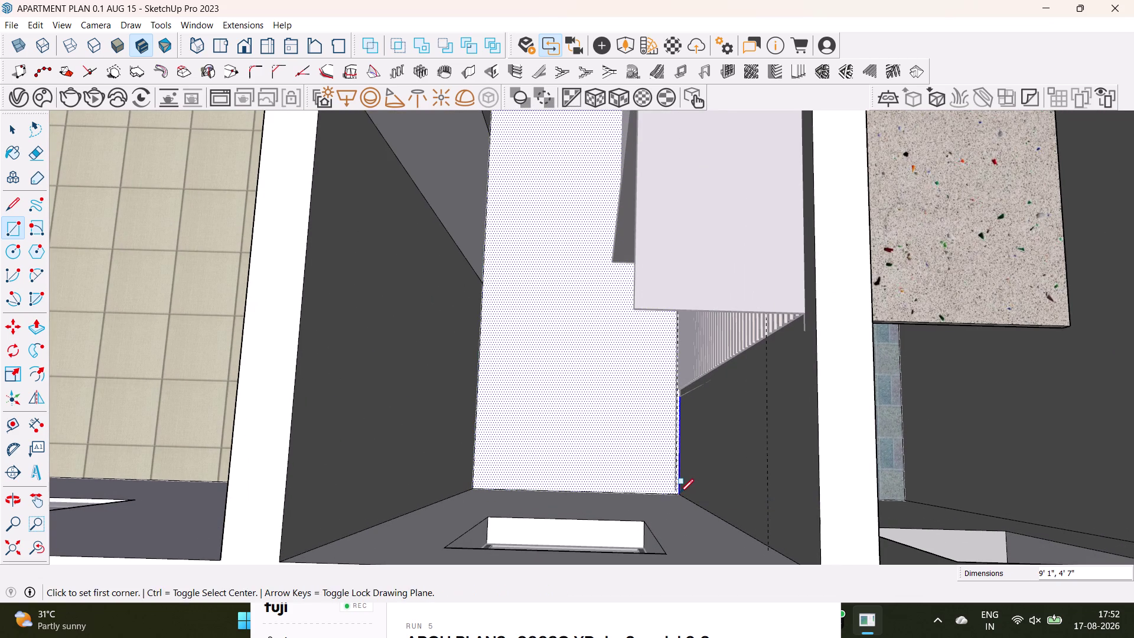
key(space)
middle_drag(612, 415, 617, 452)
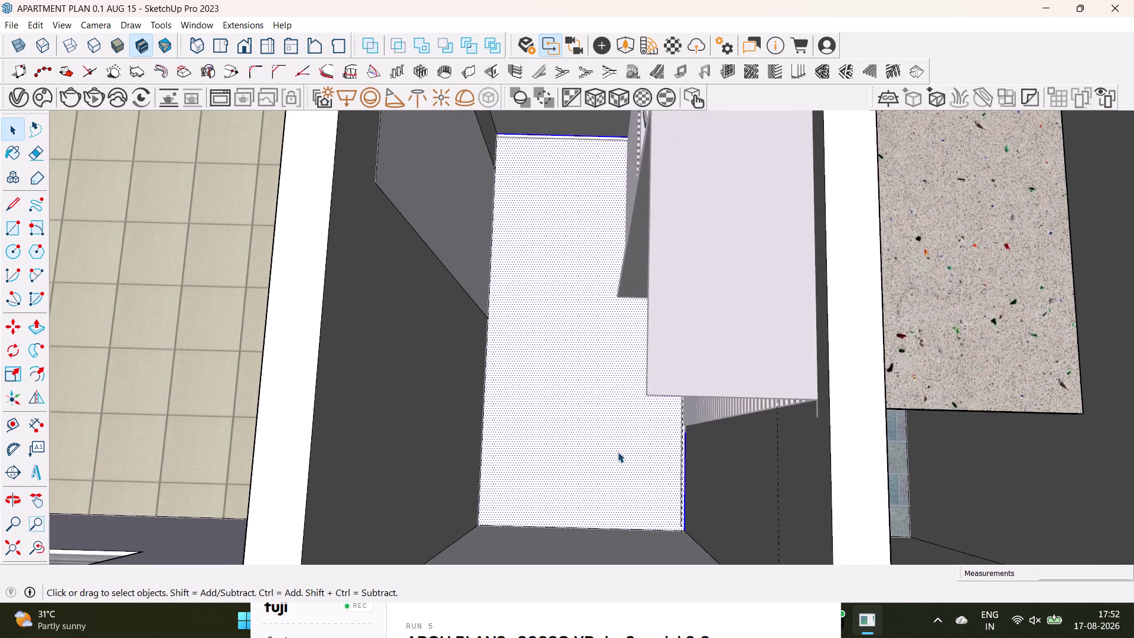
middle_drag(617, 452, 524, 551)
click(472, 335)
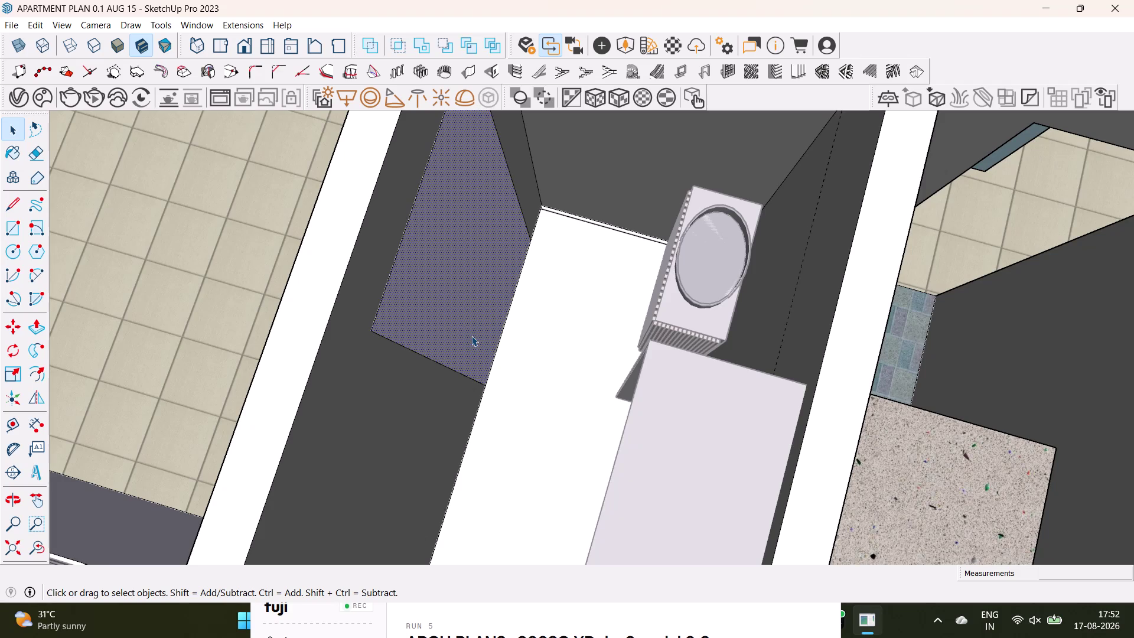
key(Delete)
middle_drag(515, 362, 617, 347)
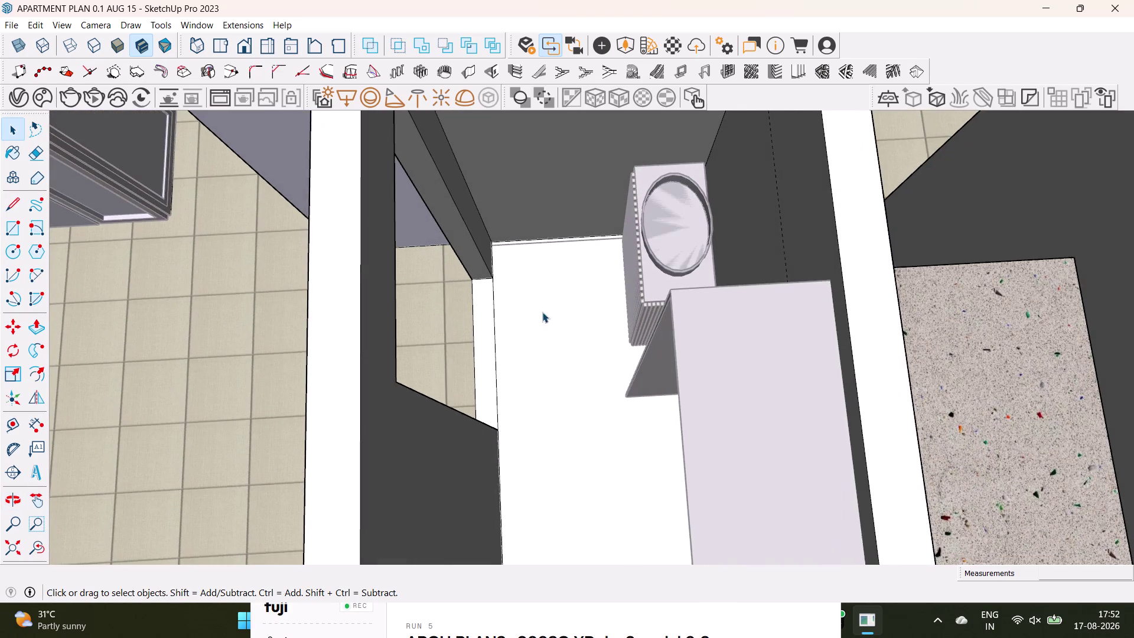
scroll(up, 3)
middle_drag(555, 278, 578, 261)
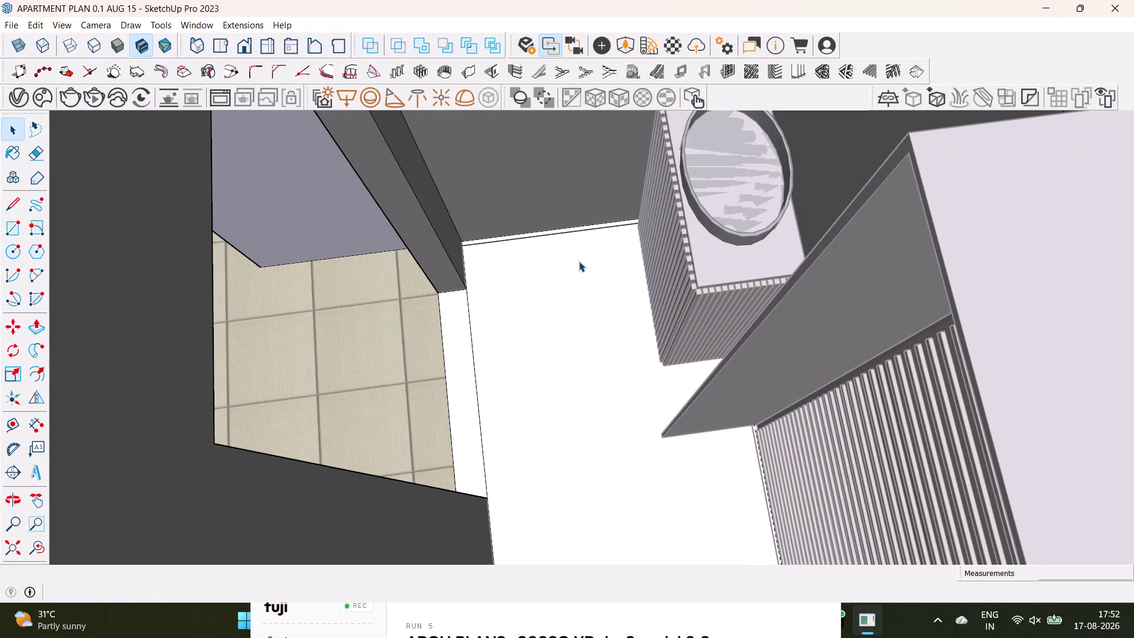
scroll(down, 3)
middle_drag(605, 310, 606, 357)
scroll(up, 3)
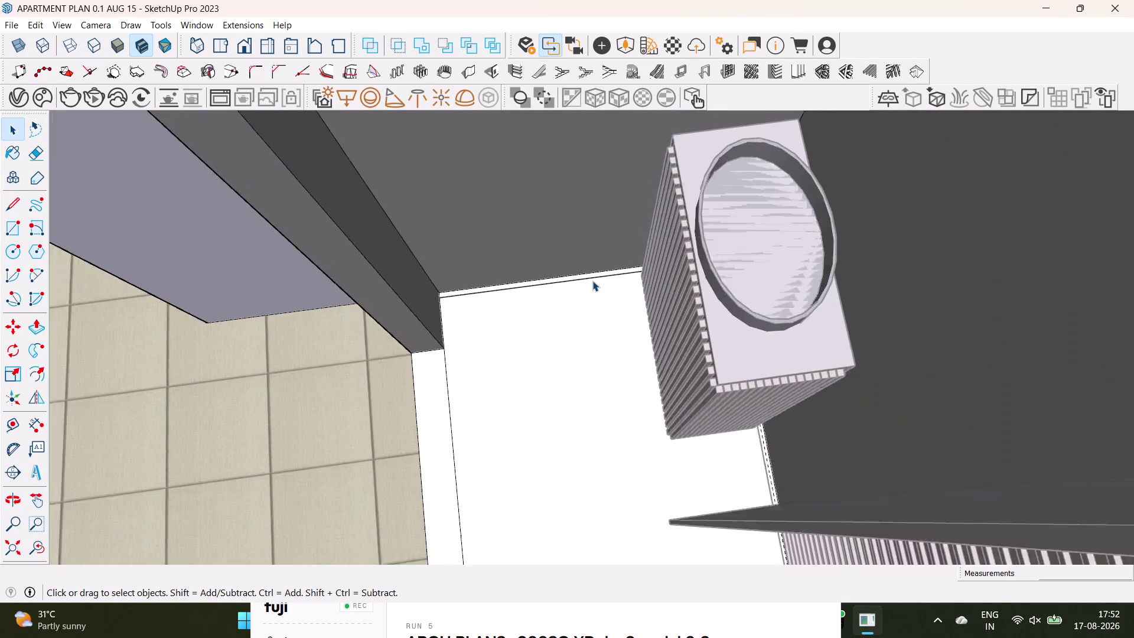
scroll(up, 3)
middle_drag(592, 280, 556, 308)
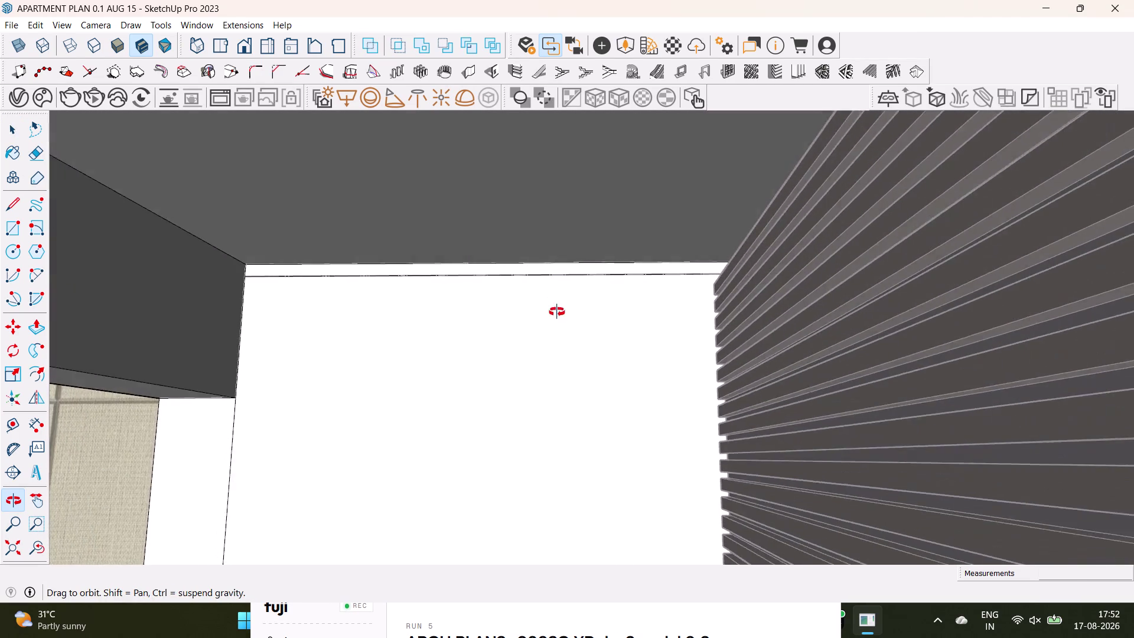
middle_drag(556, 309, 558, 320)
click(576, 276)
scroll(down, 3)
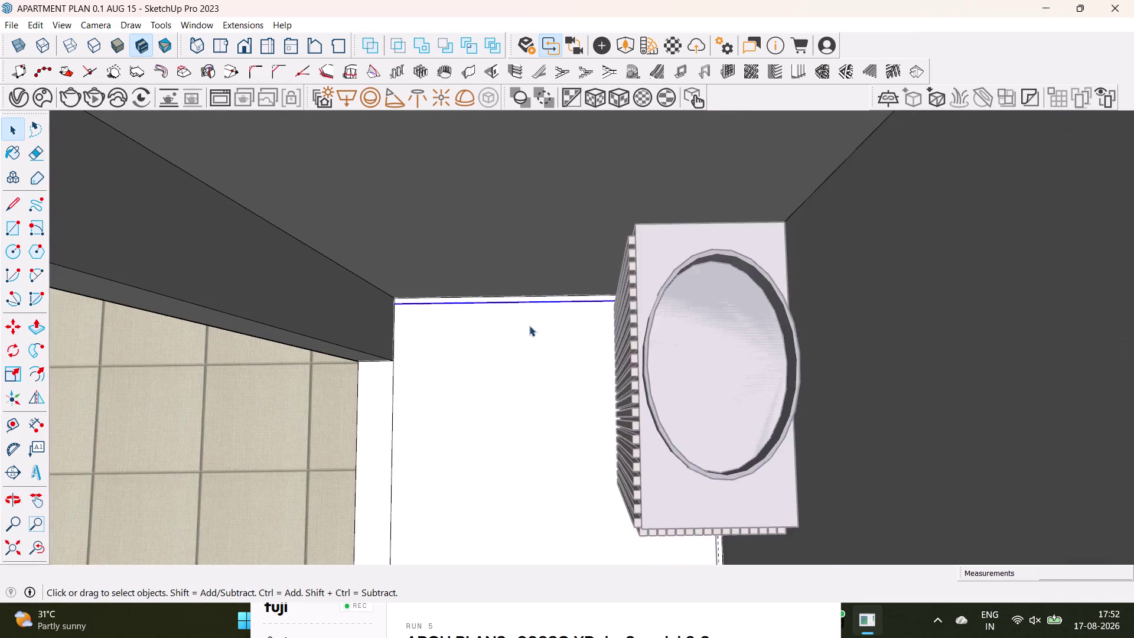
scroll(down, 3)
middle_drag(530, 325, 588, 190)
scroll(down, 3)
middle_drag(574, 273, 579, 234)
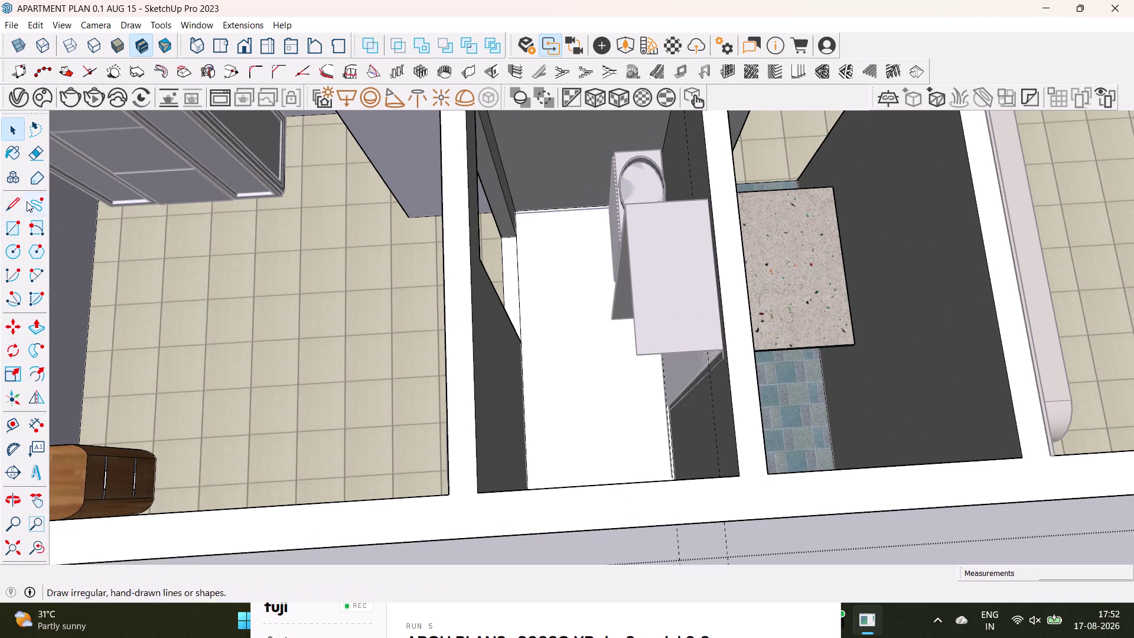
click(15, 155)
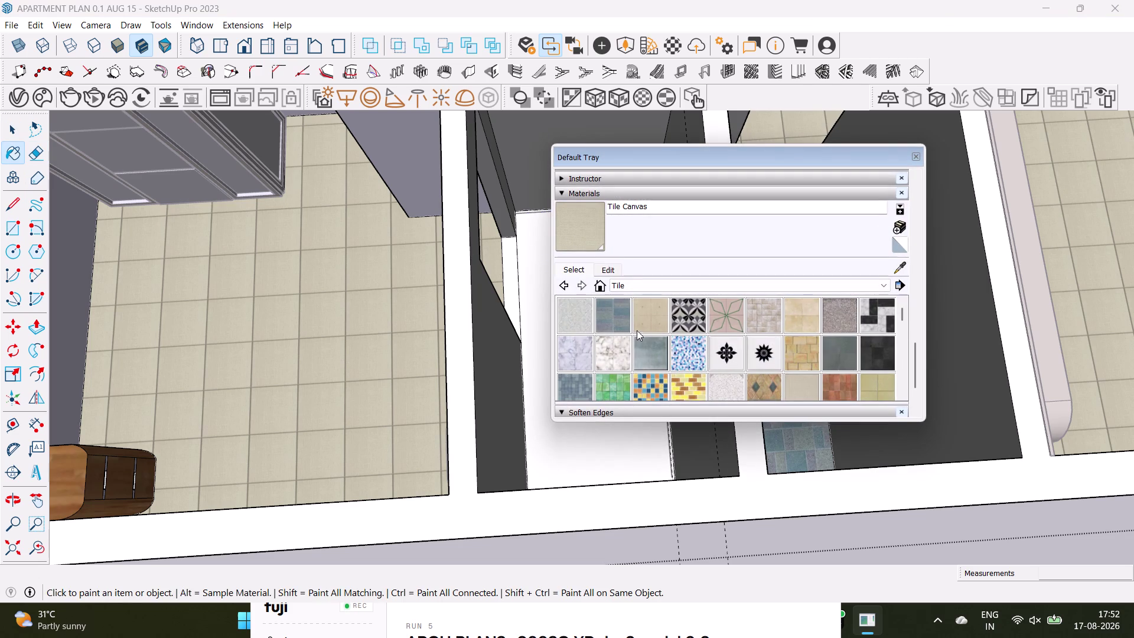
Try Square Glass Tile 01 on the bathroom floor, then apply Concrete Pavers Block Multi.
scroll(down, 3)
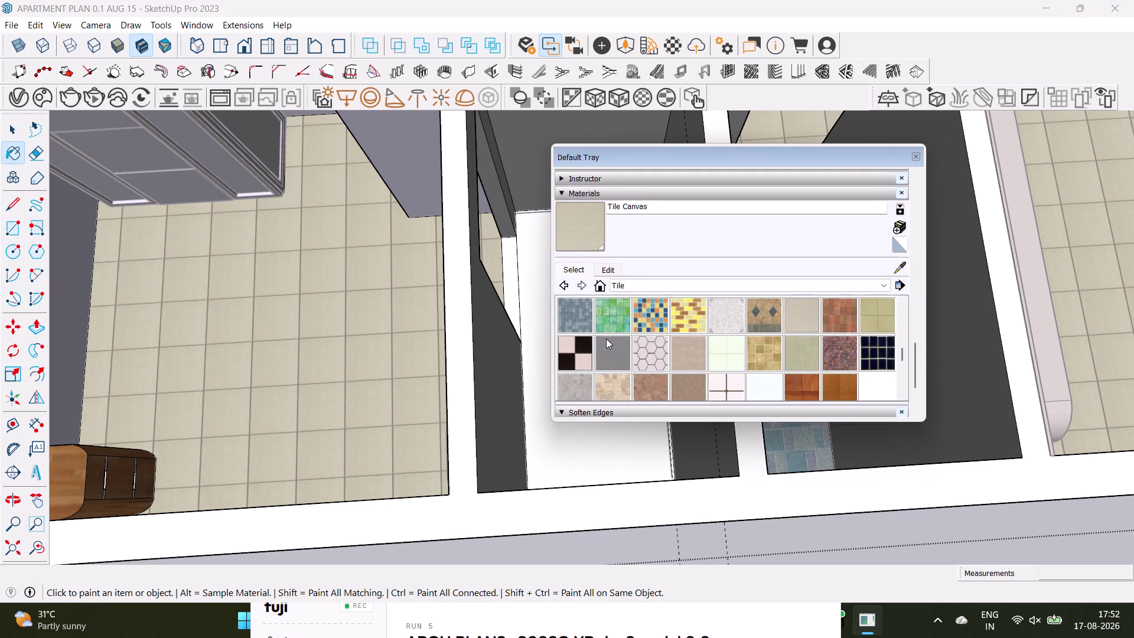
click(575, 320)
click(537, 301)
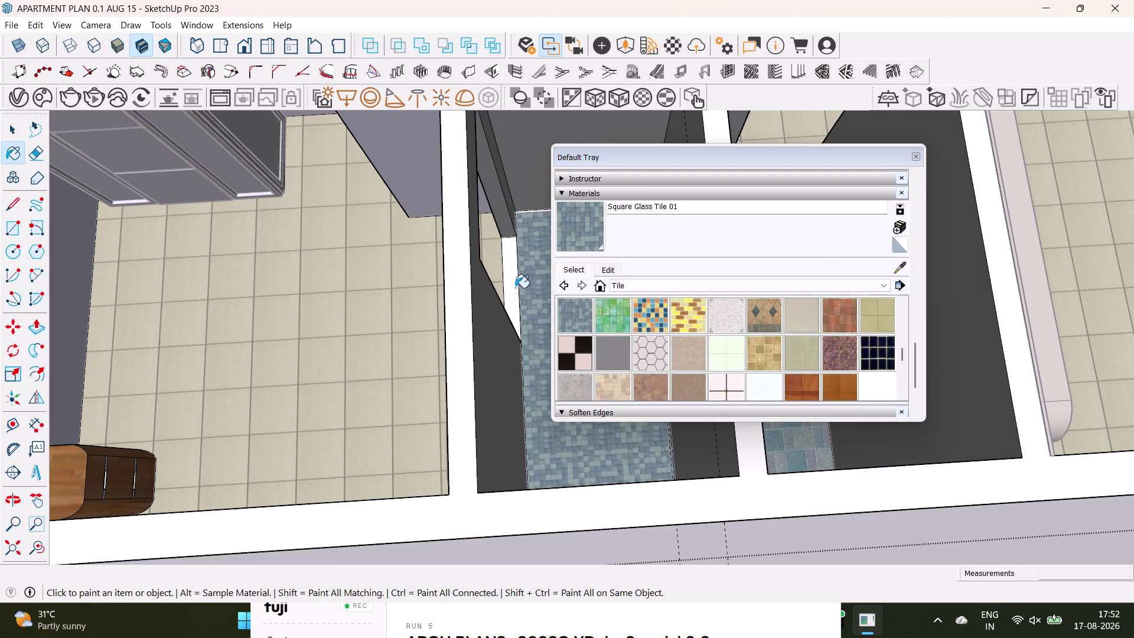
scroll(up, 3)
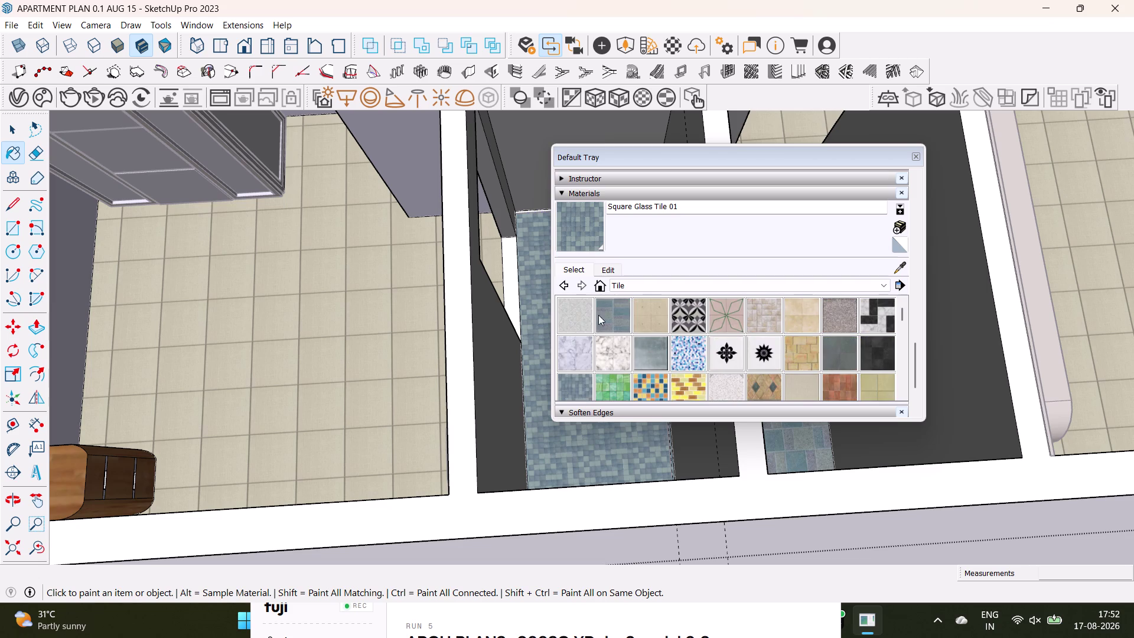
click(603, 314)
click(539, 294)
Switch to Select, move the materials tray aside and inspect the paver floor's edge.
scroll(up, 3)
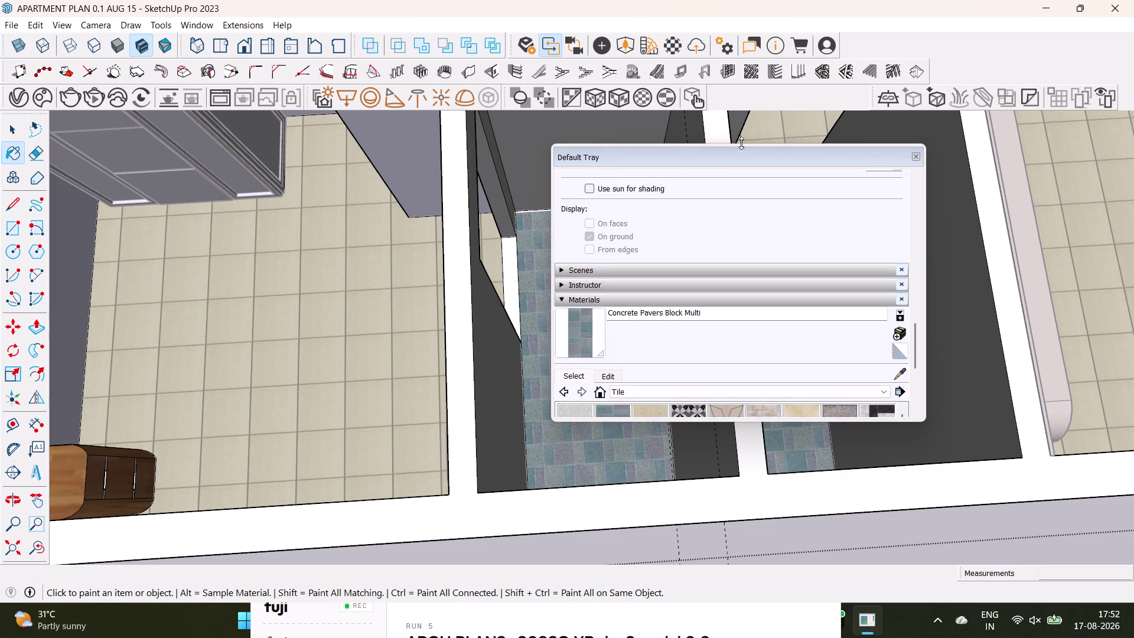
click(919, 153)
scroll(up, 3)
middle_drag(555, 224, 555, 247)
key(space)
drag(807, 157, 795, 231)
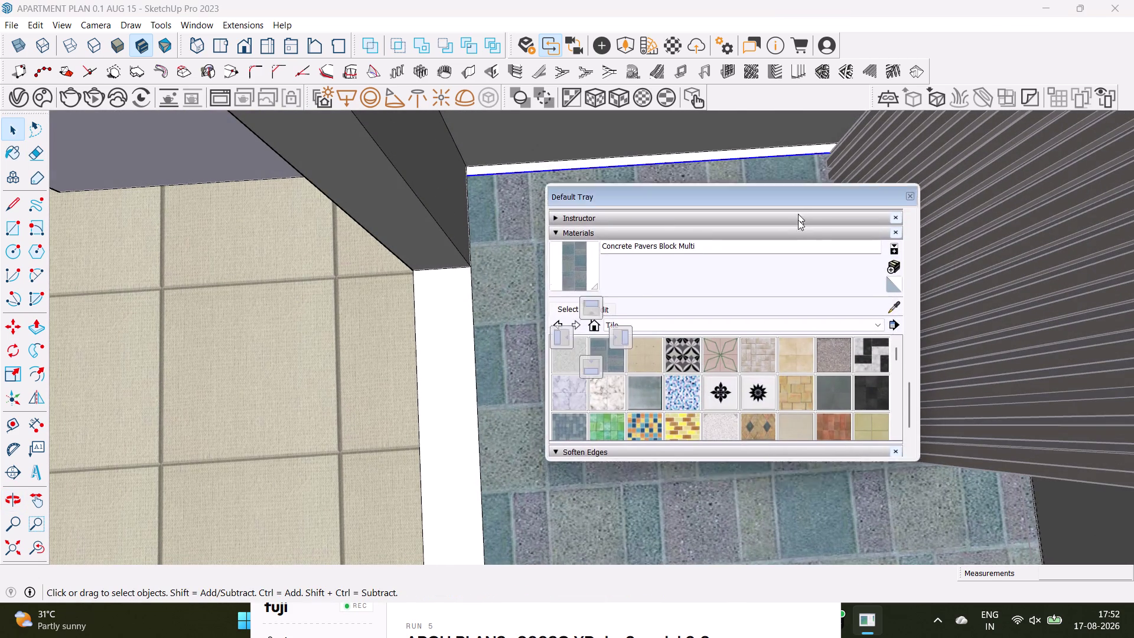
drag(795, 230, 751, 444)
scroll(up, 3)
middle_drag(543, 170, 451, 285)
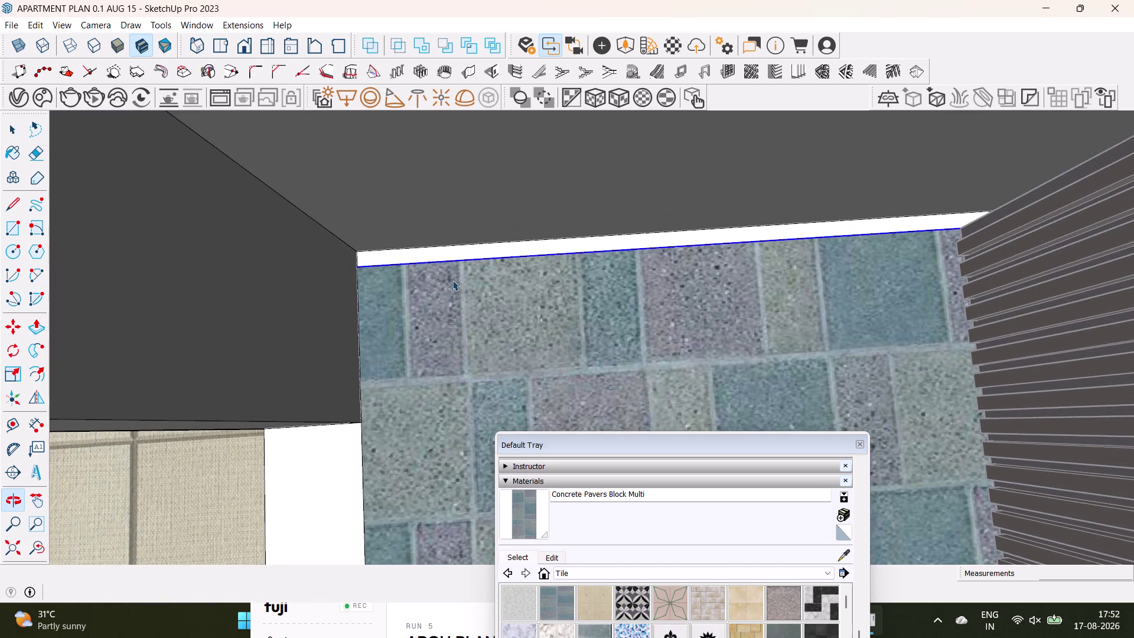
click(481, 258)
click(484, 257)
click(485, 258)
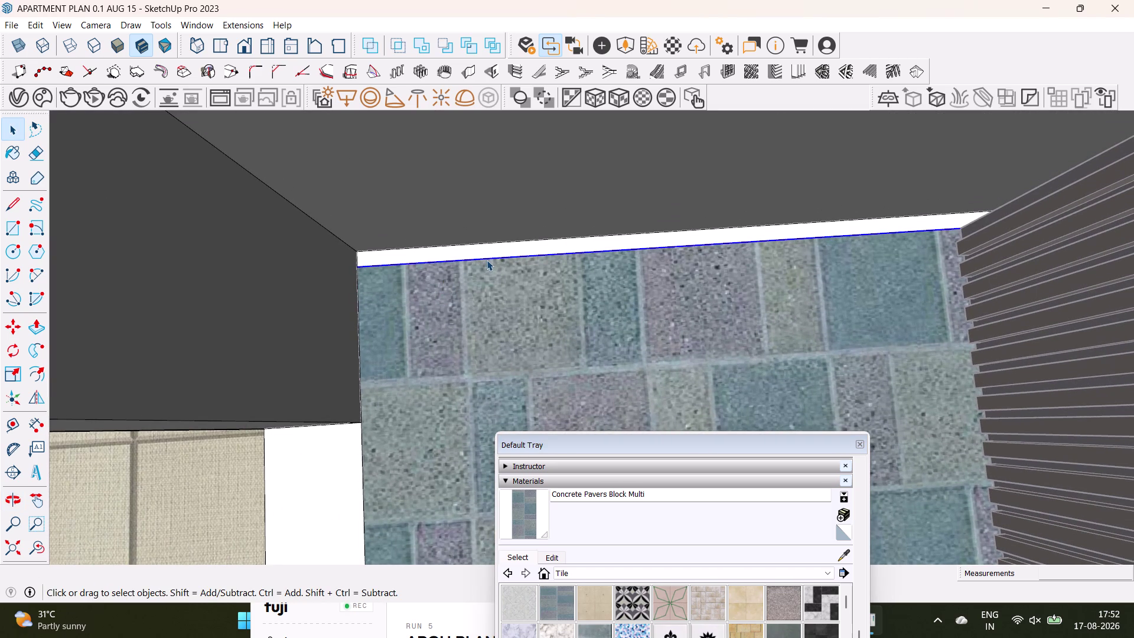
click(504, 258)
key(m)
drag(518, 255, 519, 242)
key(space)
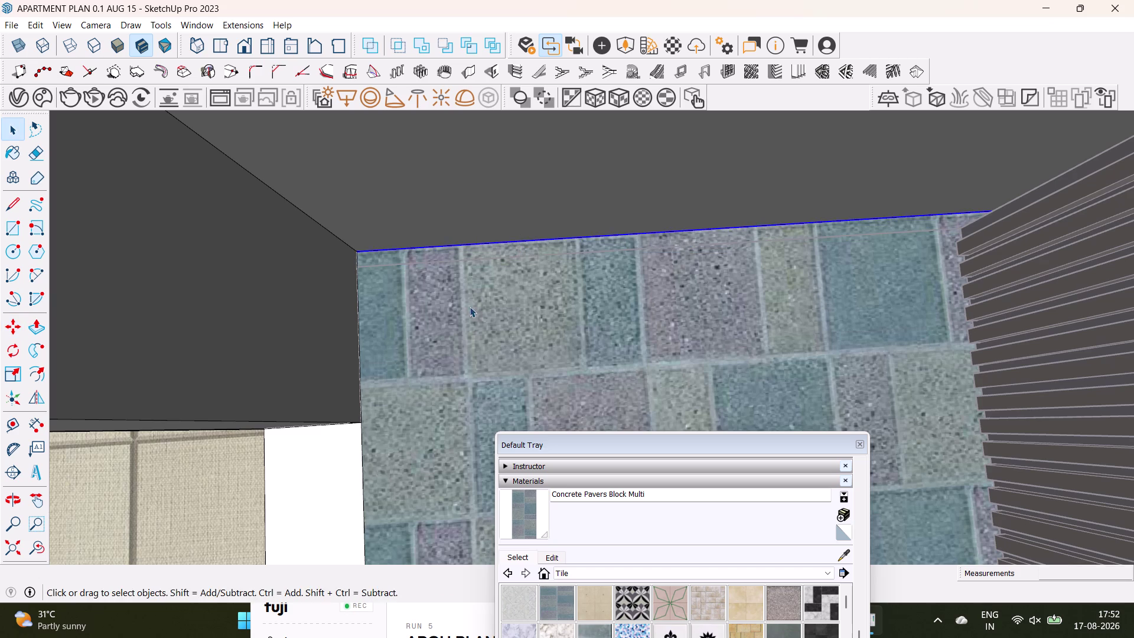
scroll(down, 3)
middle_drag(471, 311, 499, 220)
click(419, 407)
middle_drag(430, 401, 435, 374)
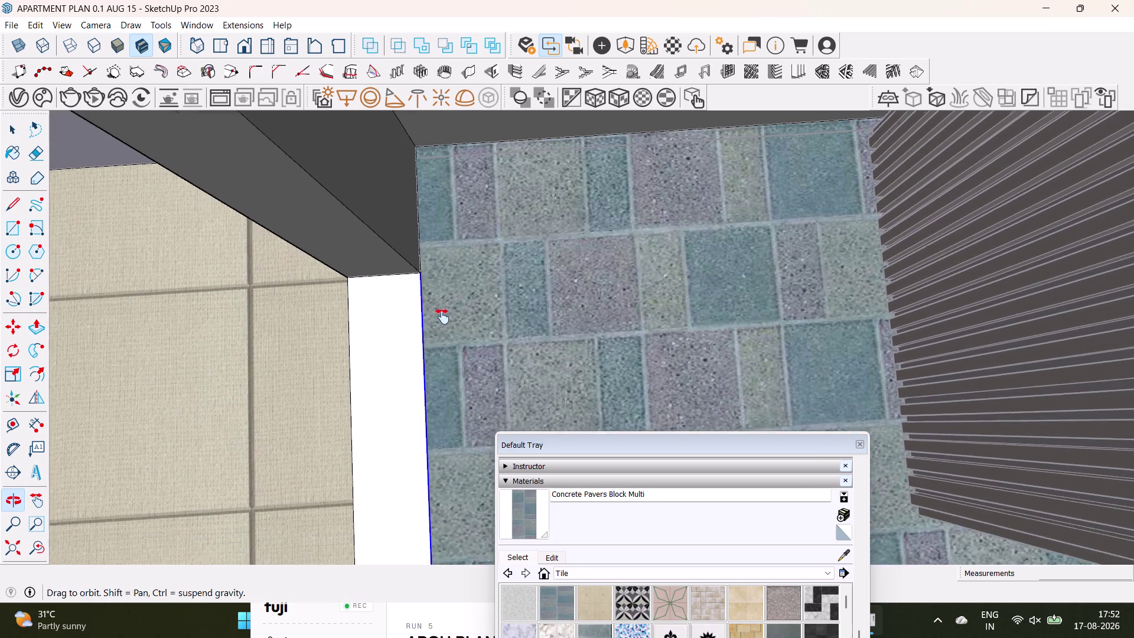
middle_drag(434, 374, 452, 258)
scroll(down, 3)
middle_drag(447, 361, 439, 391)
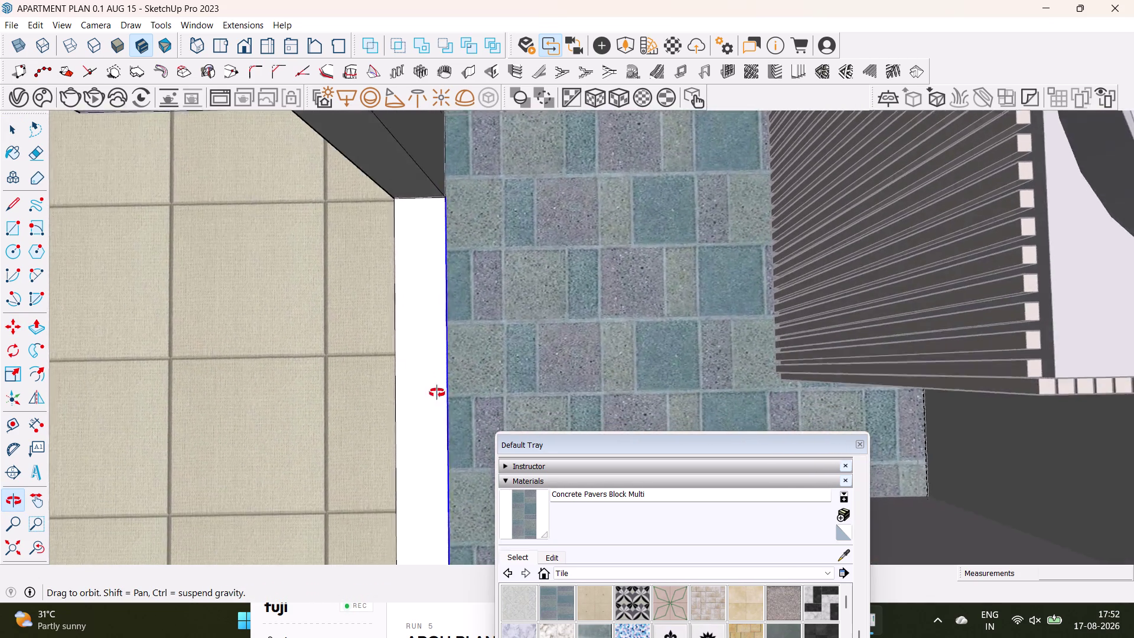
middle_drag(435, 392, 448, 315)
scroll(down, 3)
key(m)
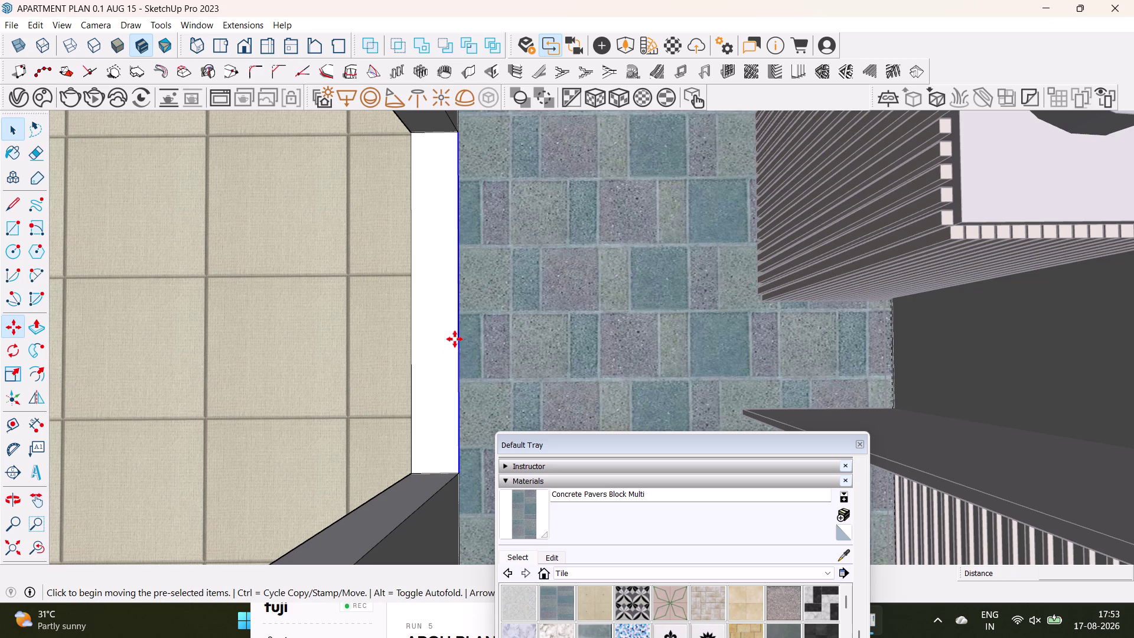
drag(460, 363, 416, 372)
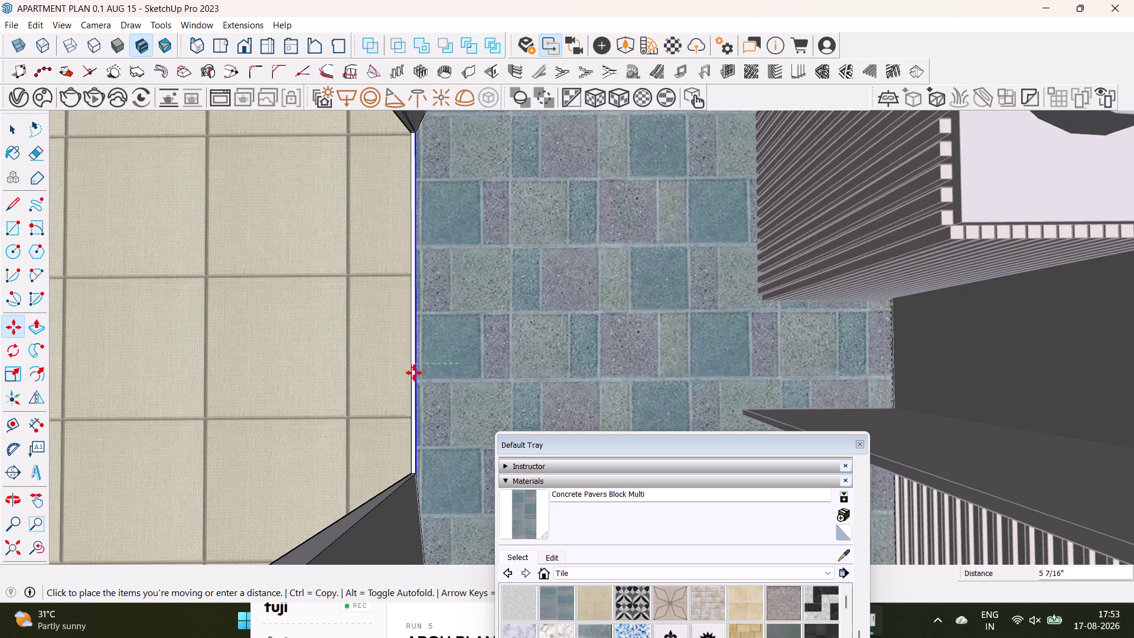
drag(415, 372, 412, 376)
key(space)
key(ctrl+z)
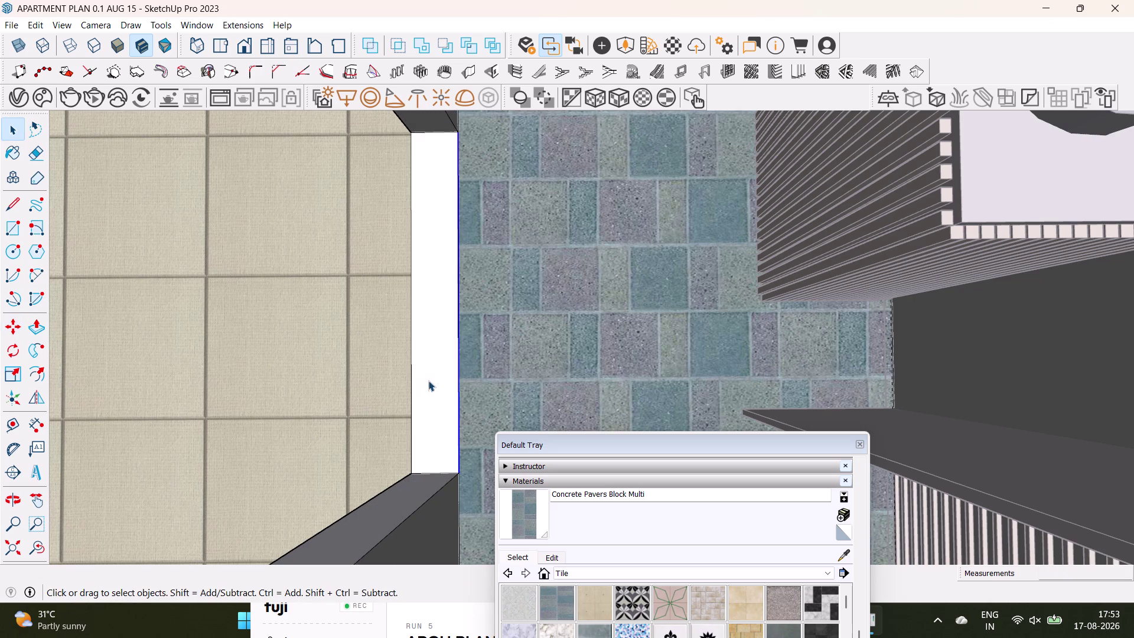
double_click(421, 302)
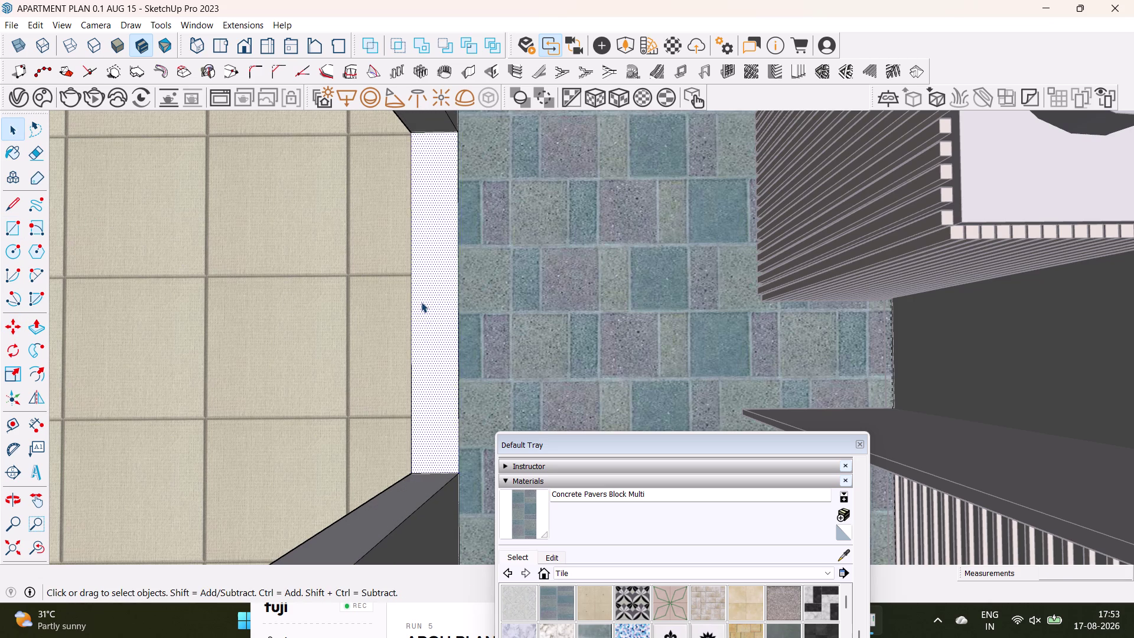
double_click(422, 305)
double_click(431, 330)
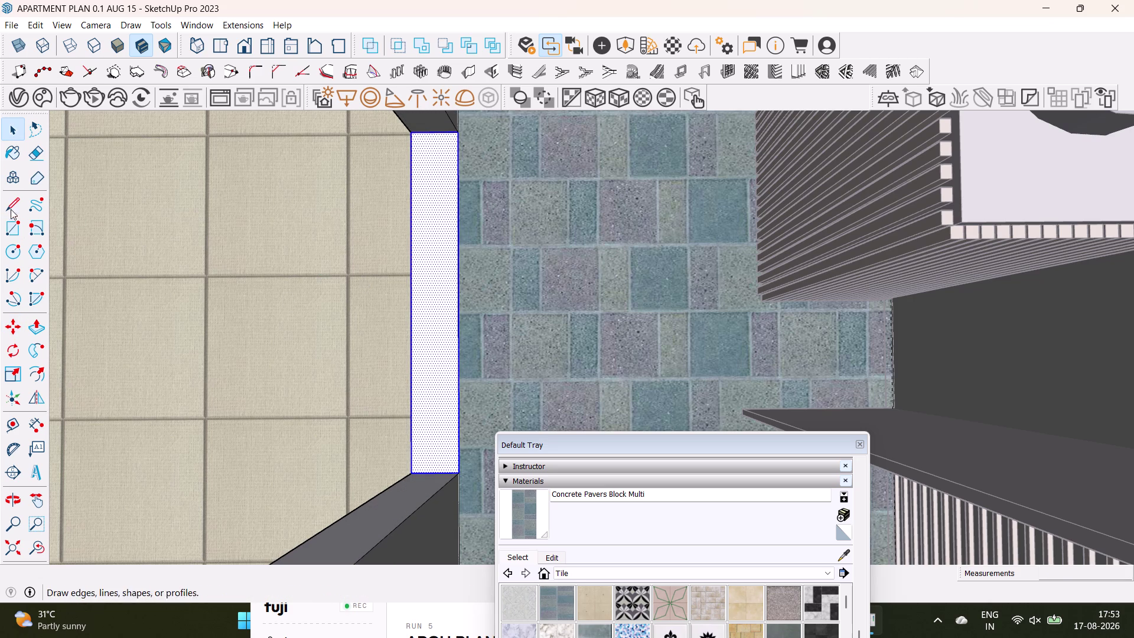
Draw a rectangle across the white gap strip, corner to corner.
click(13, 226)
scroll(up, 3)
click(378, 122)
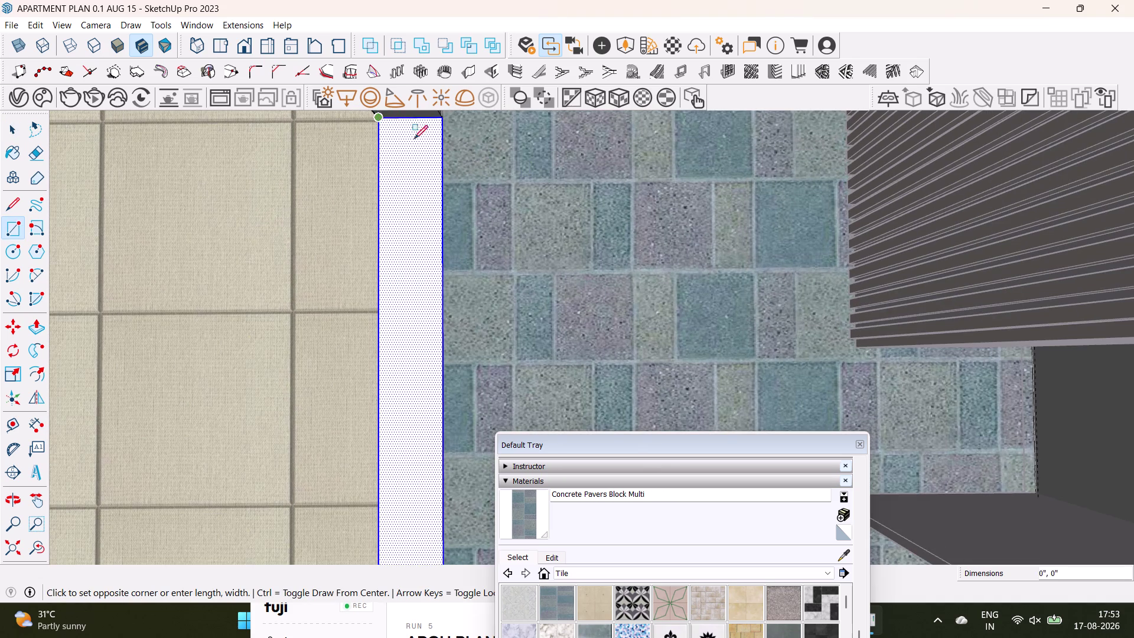
scroll(down, 3)
middle_drag(434, 275, 436, 203)
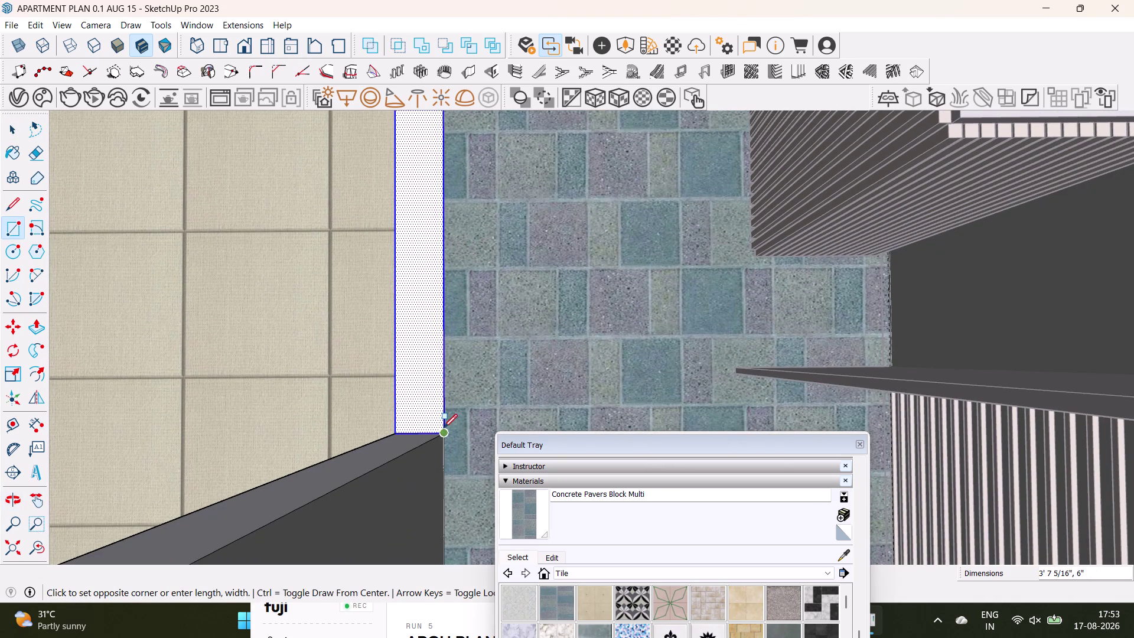
click(443, 428)
Delete the unwanted selected geometry with the Select tool.
key(space)
click(411, 350)
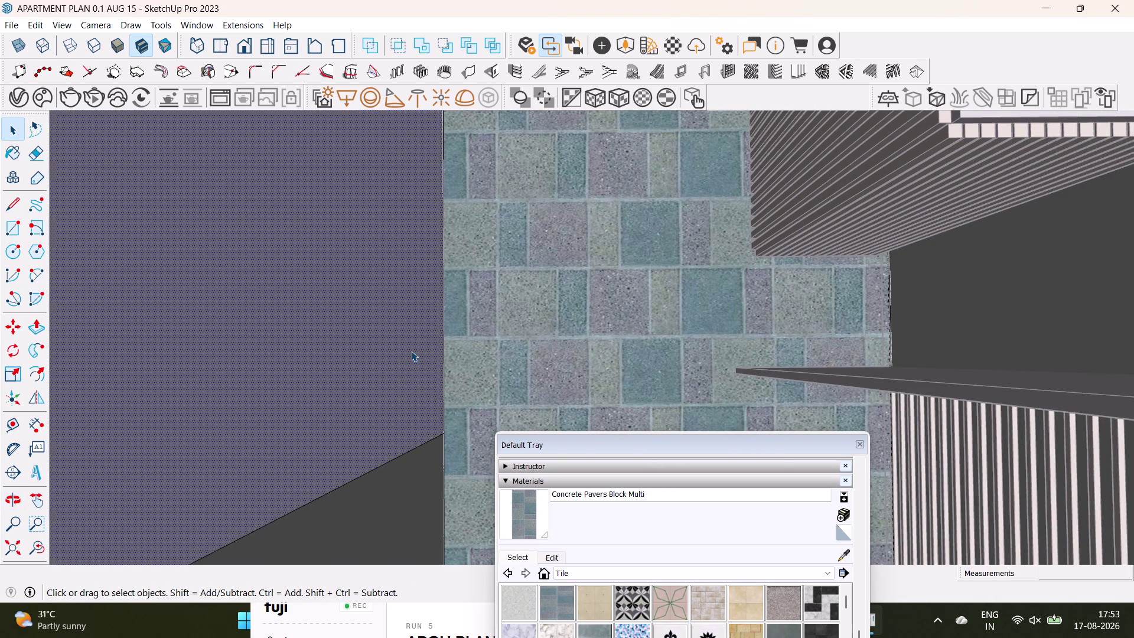
key(Delete)
click(349, 374)
key(Delete)
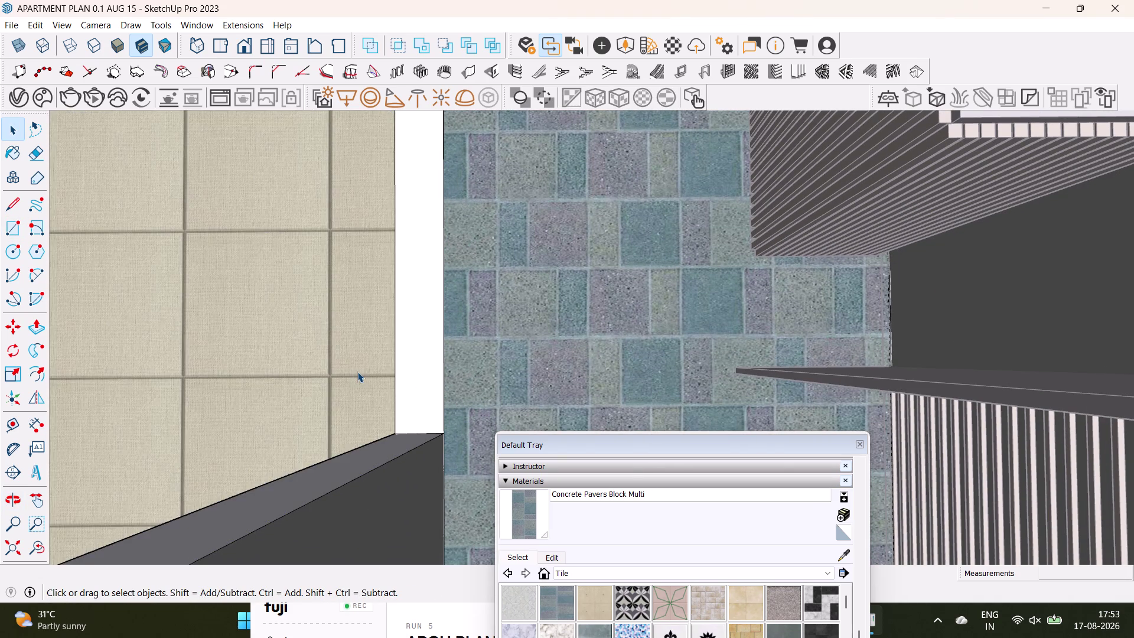
Paint the gap strip with the concrete pavers and view both bathroom floors.
scroll(down, 3)
click(525, 495)
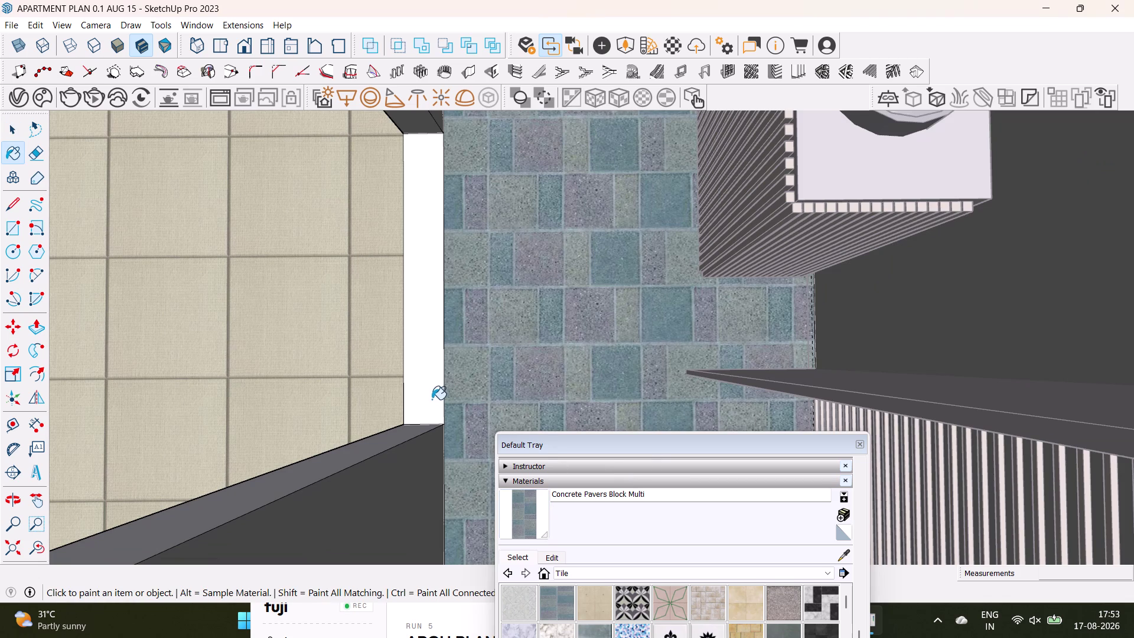
click(431, 398)
scroll(down, 3)
middle_drag(453, 386, 459, 381)
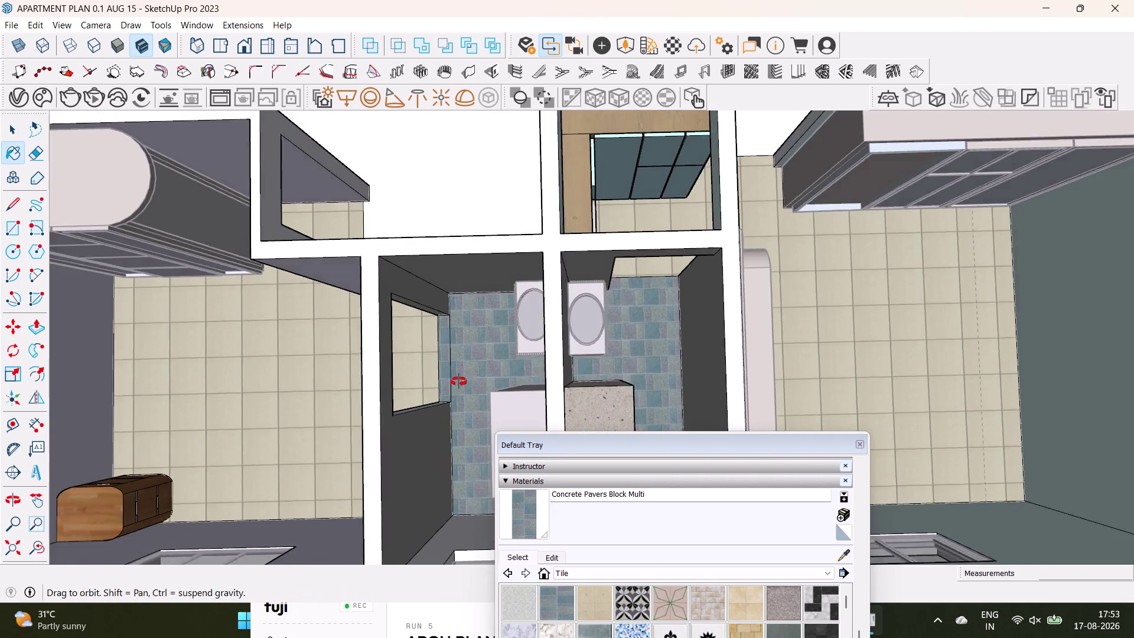
middle_drag(459, 381, 344, 425)
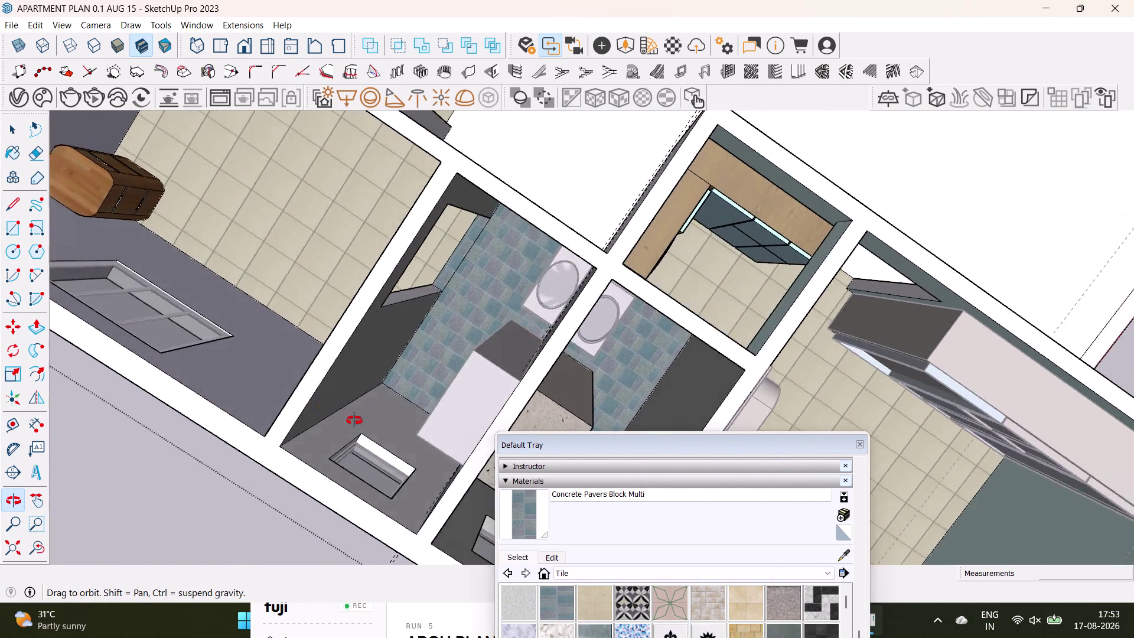
middle_drag(344, 425, 523, 274)
middle_drag(386, 326, 629, 279)
scroll(down, 3)
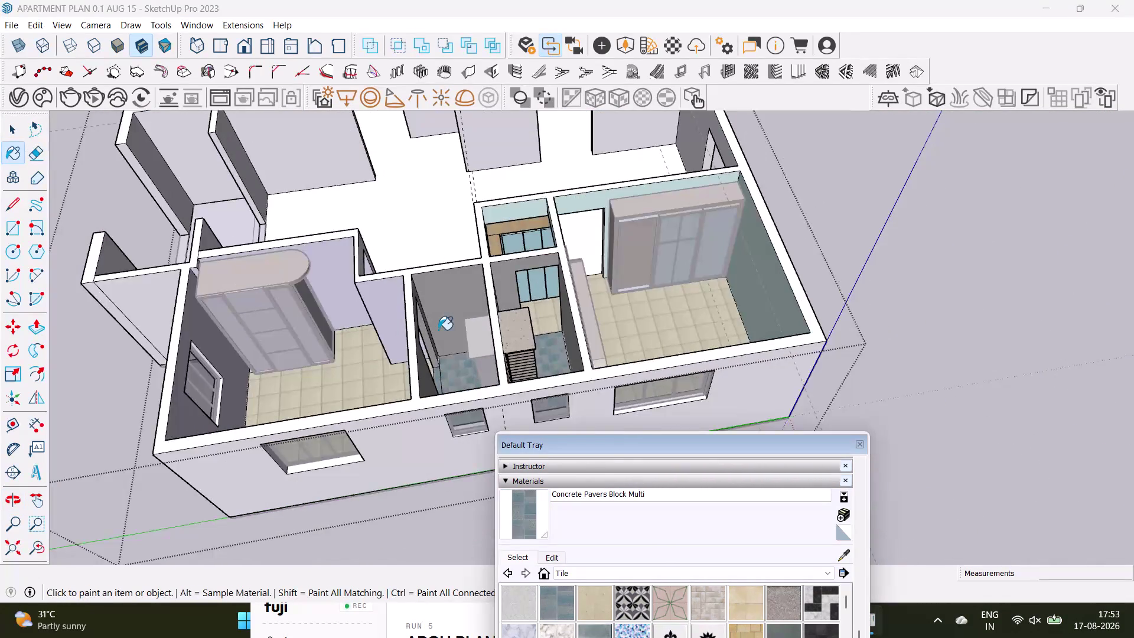
middle_drag(438, 329, 500, 294)
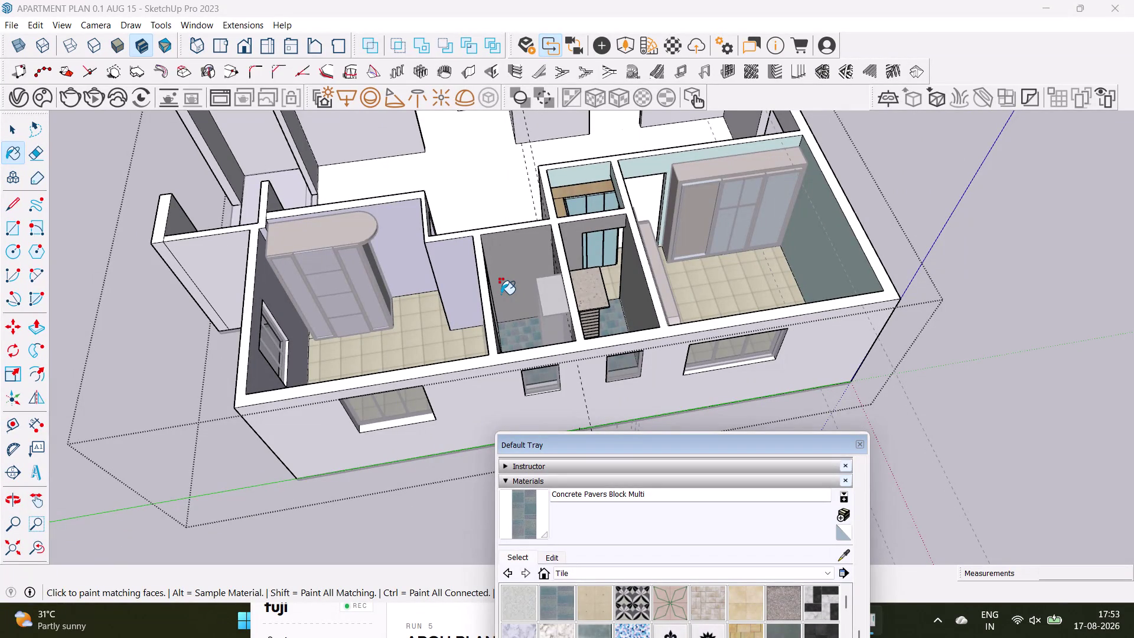